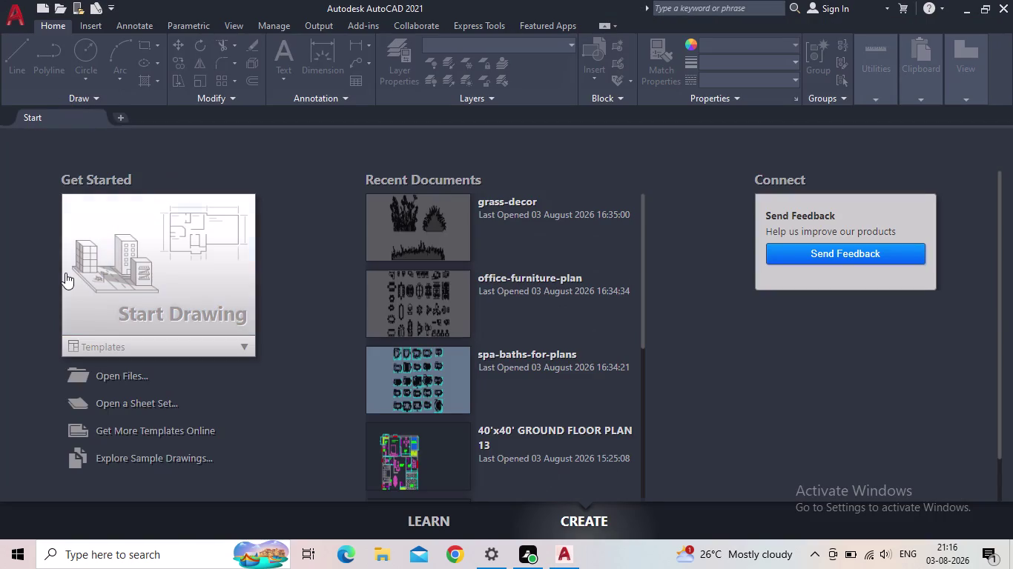
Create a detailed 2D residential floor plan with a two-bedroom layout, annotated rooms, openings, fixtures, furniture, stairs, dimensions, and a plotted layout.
Create a new blank drawing from the Start tab and bring up the layer manager.
click(89, 276)
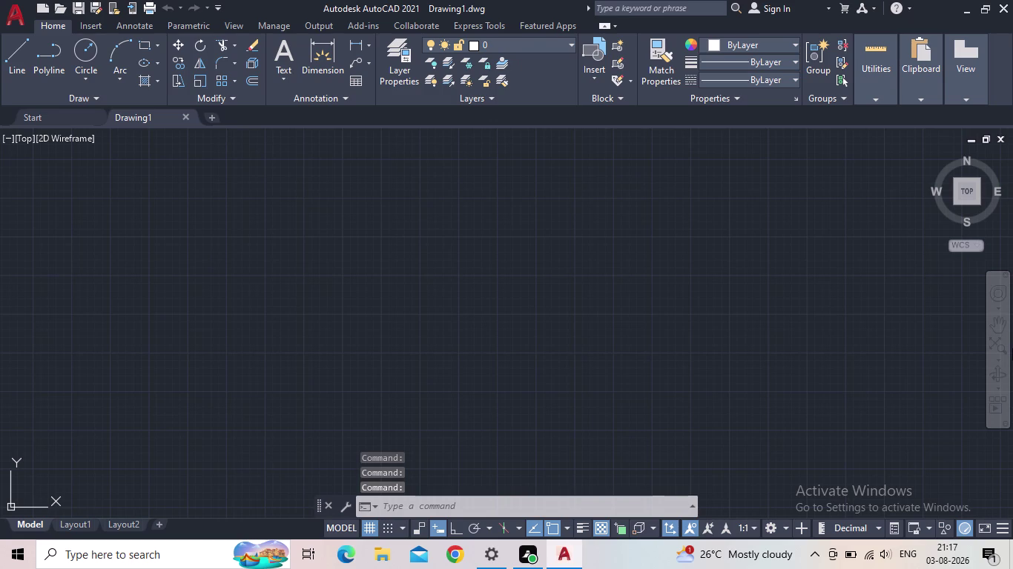
double_click(389, 64)
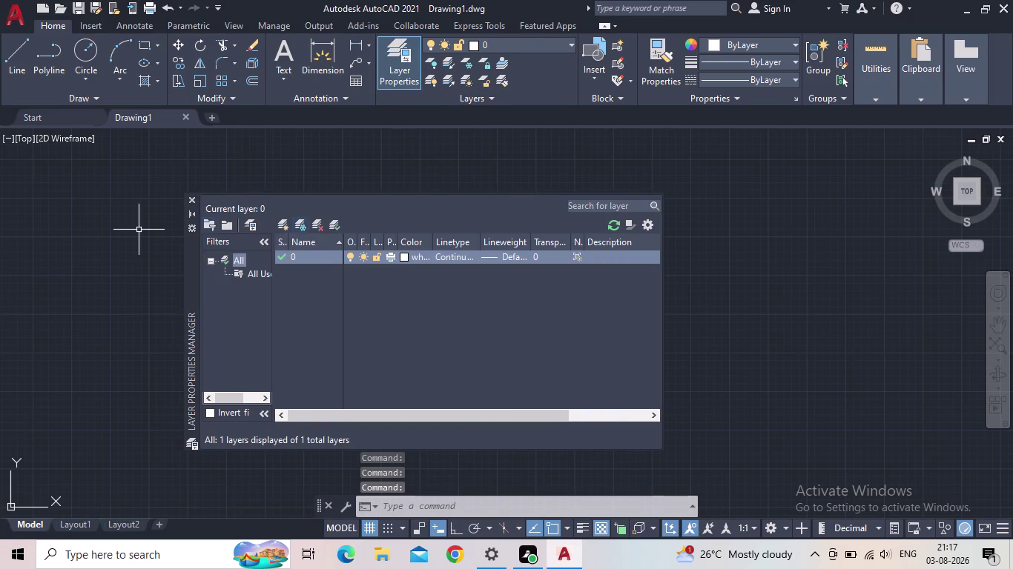
Set drawing units to Engineering, 0'-0.00" precision, with Inches insertion scale.
click(190, 198)
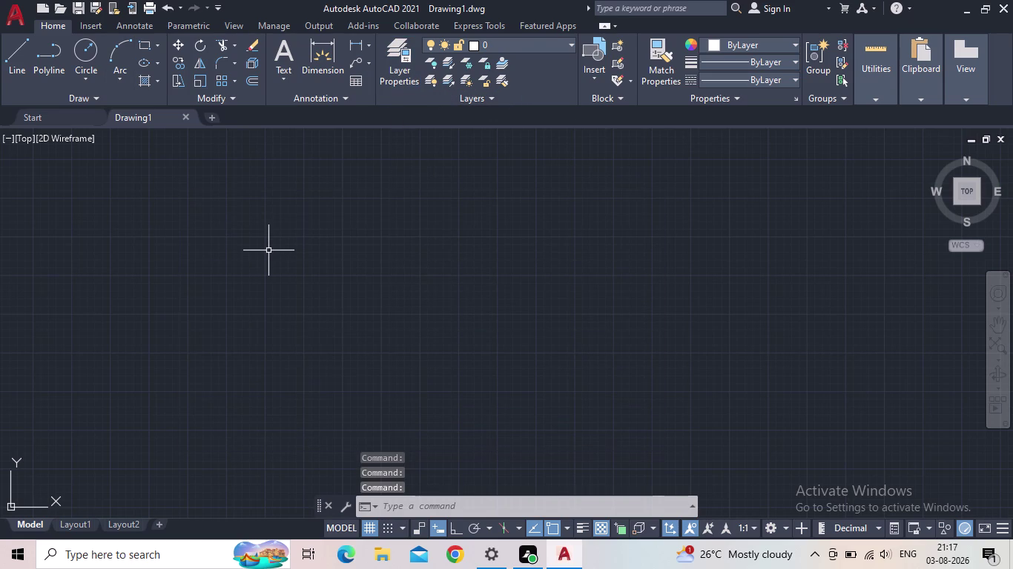
text(UN)
key(Return)
click(449, 178)
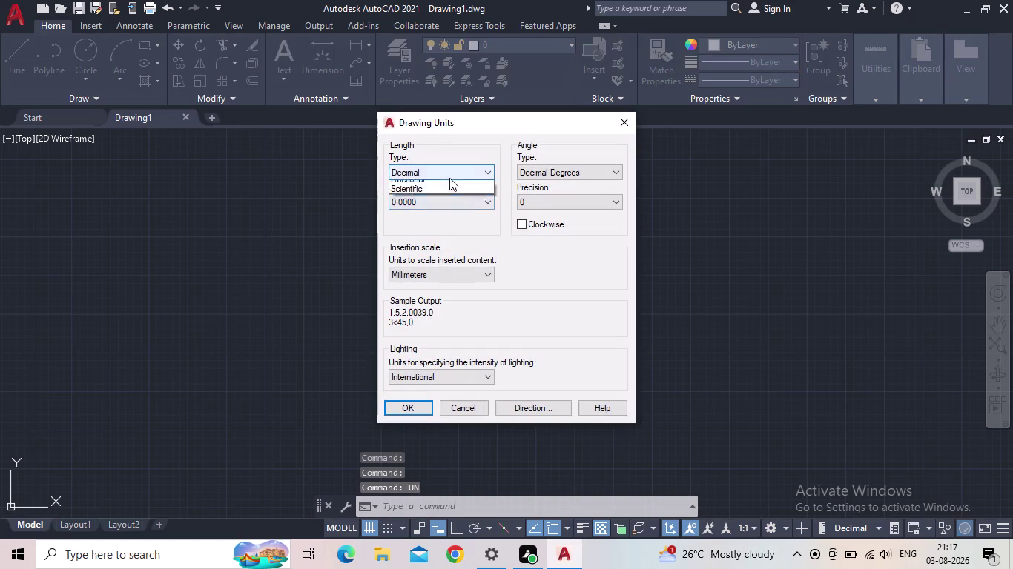
click(445, 206)
click(439, 205)
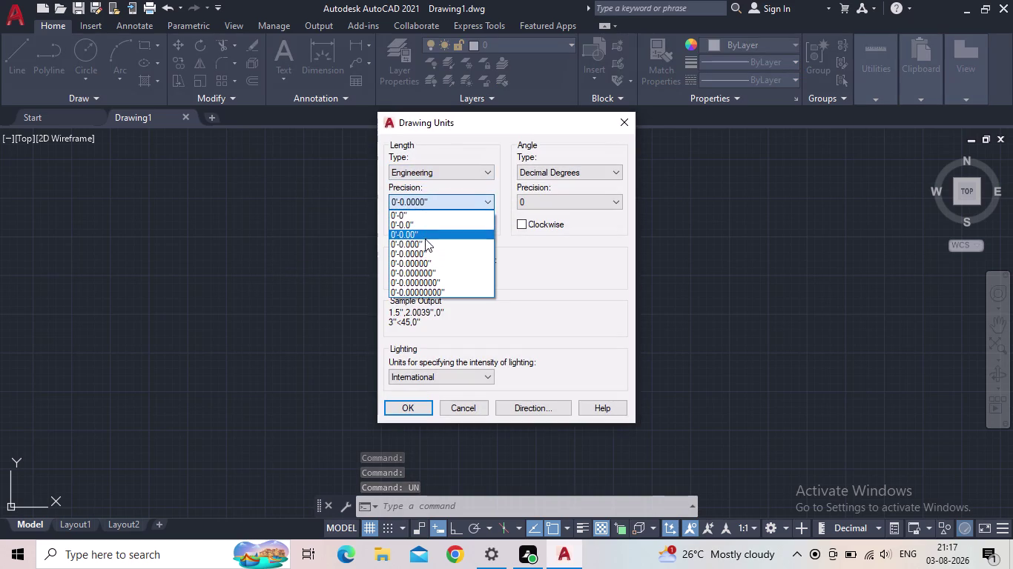
click(424, 236)
click(434, 277)
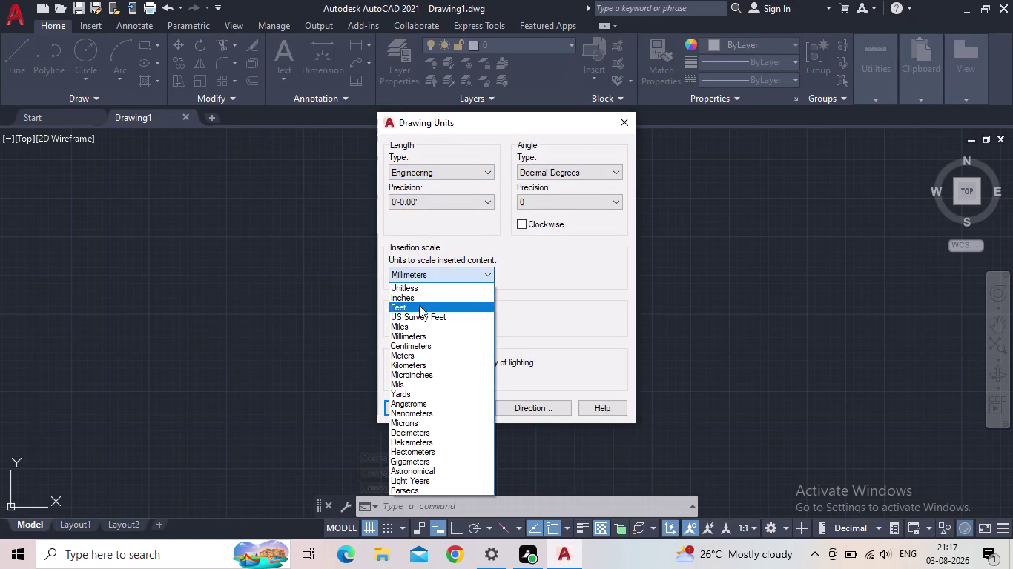
click(417, 298)
click(406, 405)
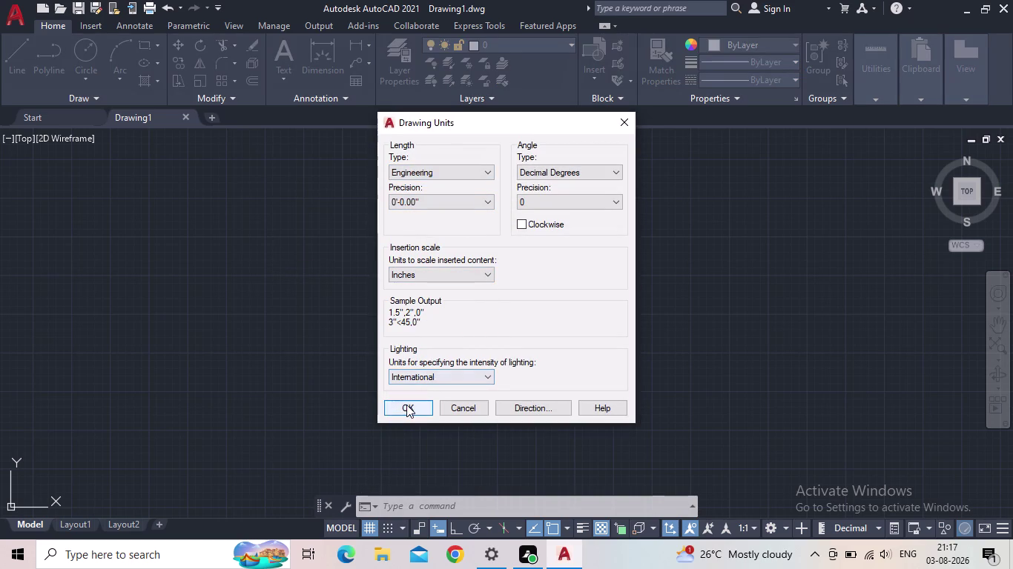
key(d)
key(space)
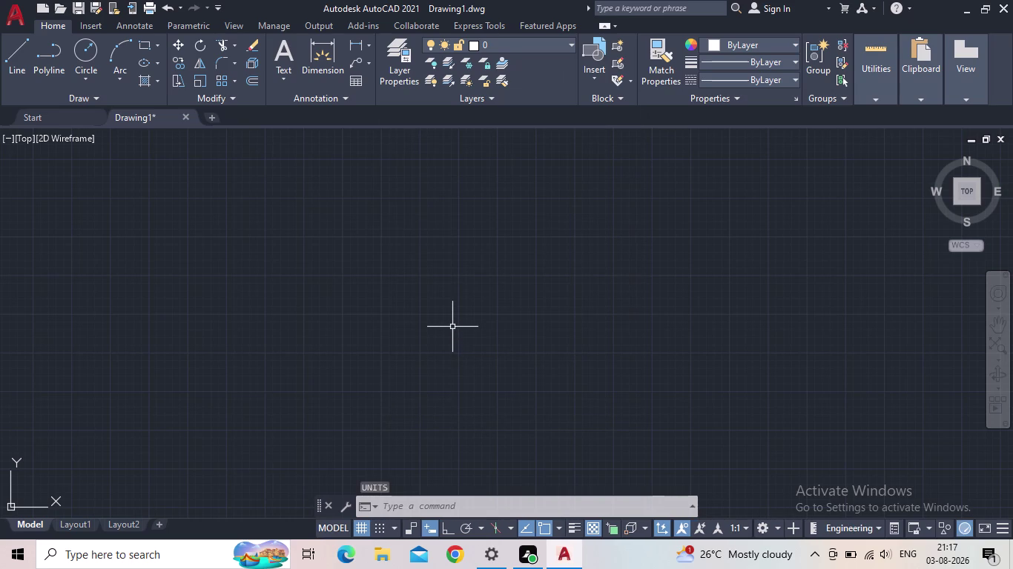
click(664, 244)
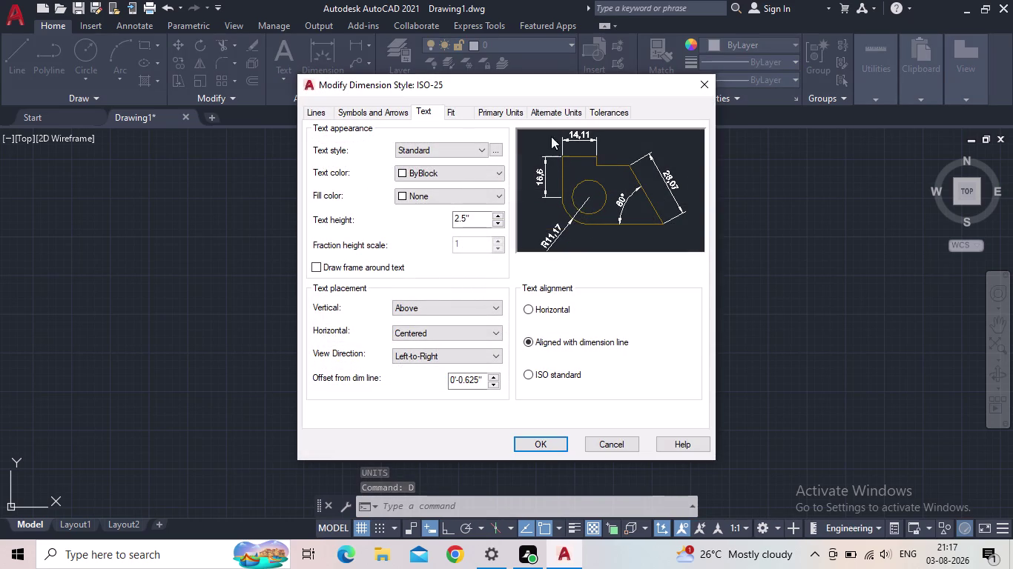
Give ISO-25 Engineering primary units at 0'-0.00" precision and make it current.
click(511, 114)
click(468, 147)
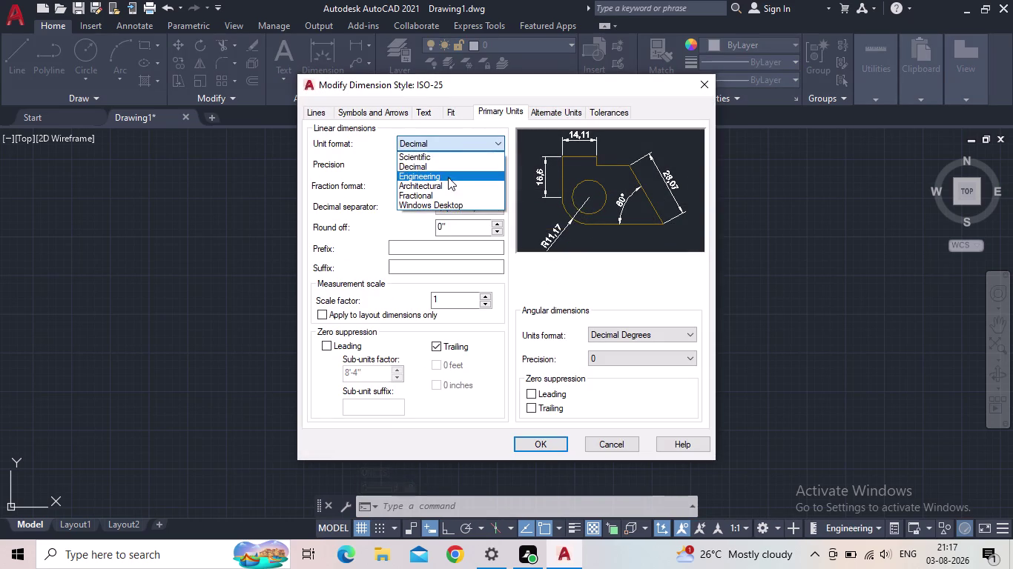
click(447, 179)
click(449, 163)
click(433, 195)
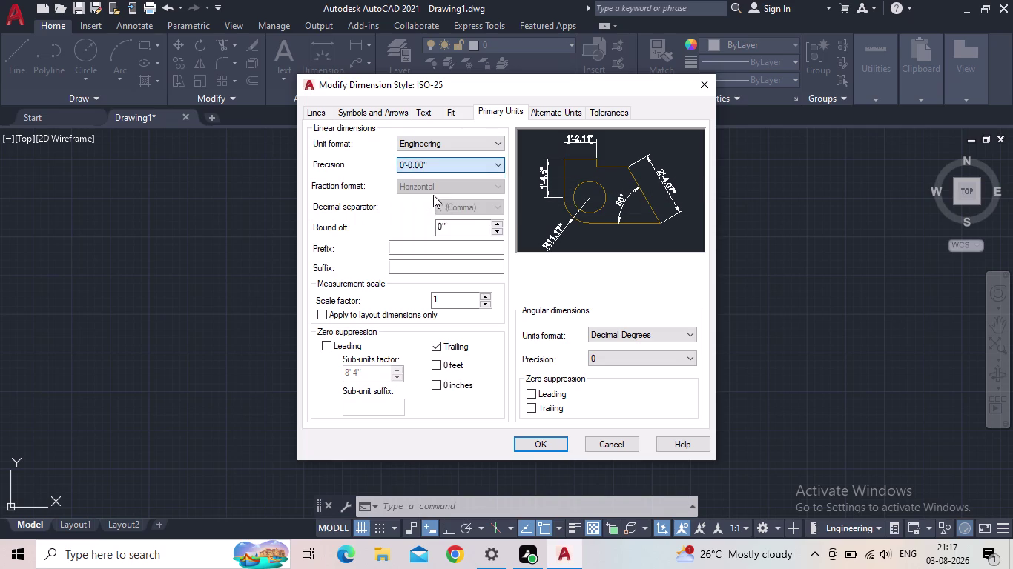
click(557, 447)
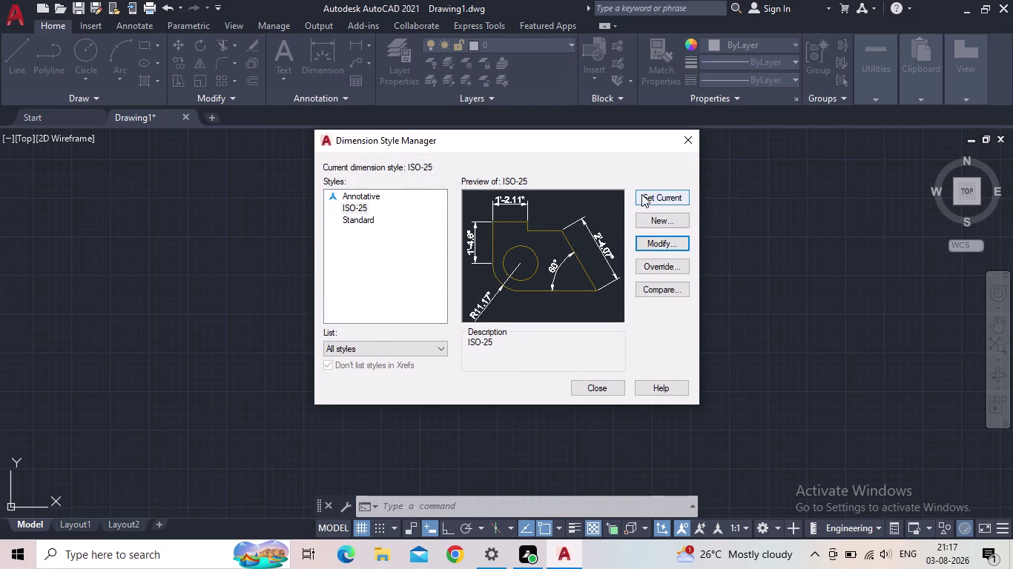
click(642, 194)
click(596, 395)
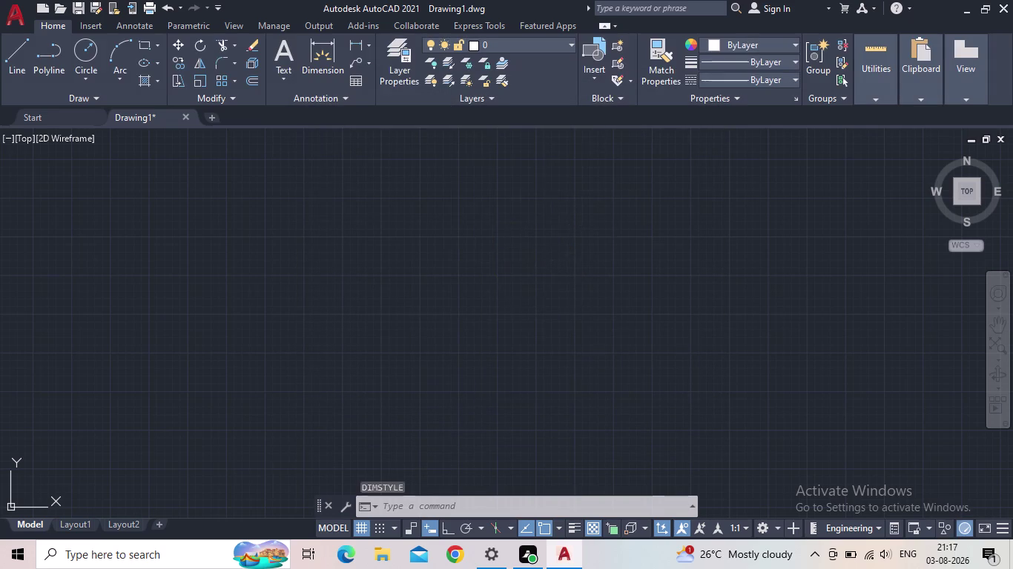
double_click(404, 54)
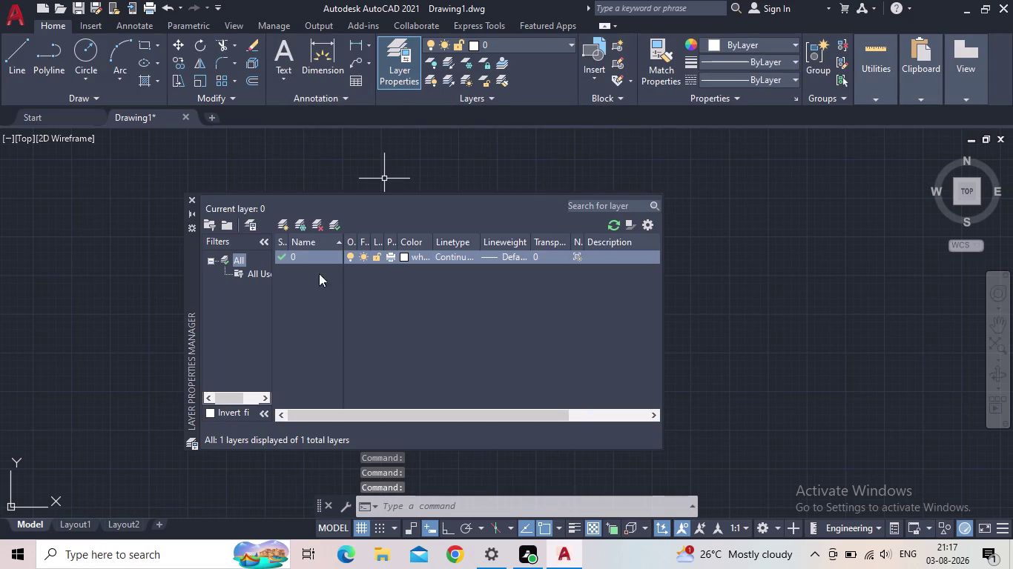
Create the FLOOR, WIN and DOOR layers.
click(287, 228)
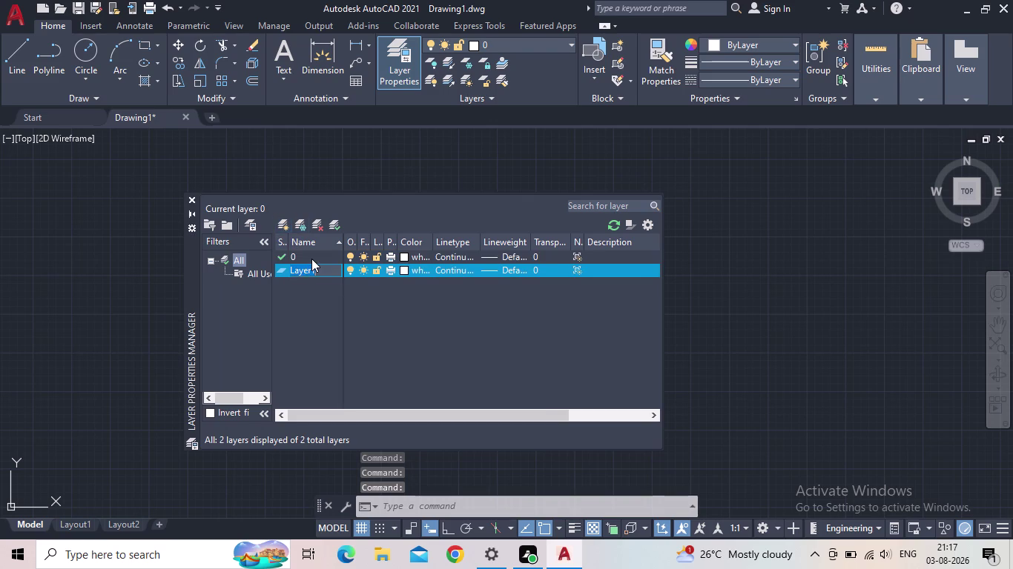
text(FLOO)
key(r)
key(Return)
click(279, 221)
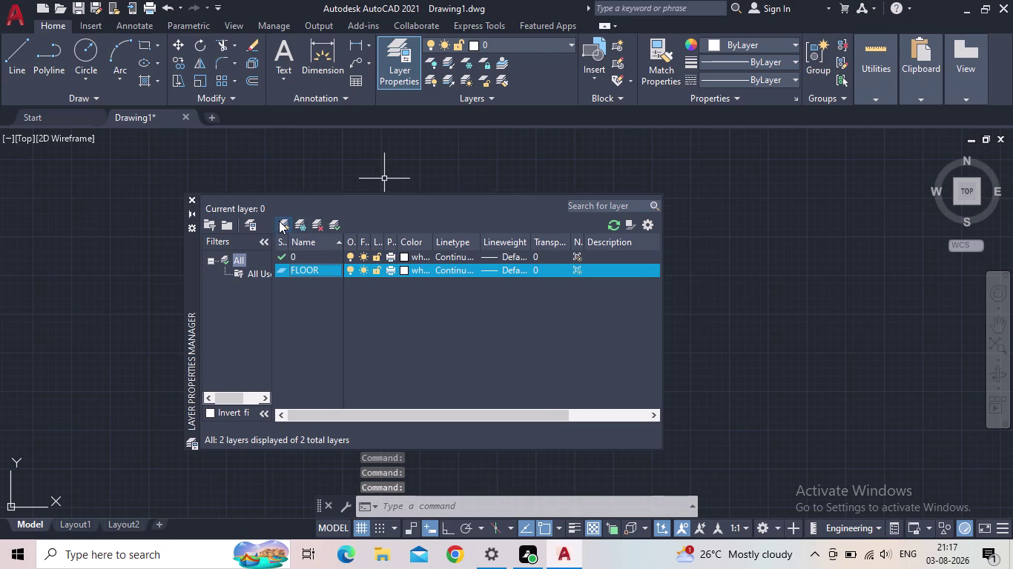
text(WI)
key(n)
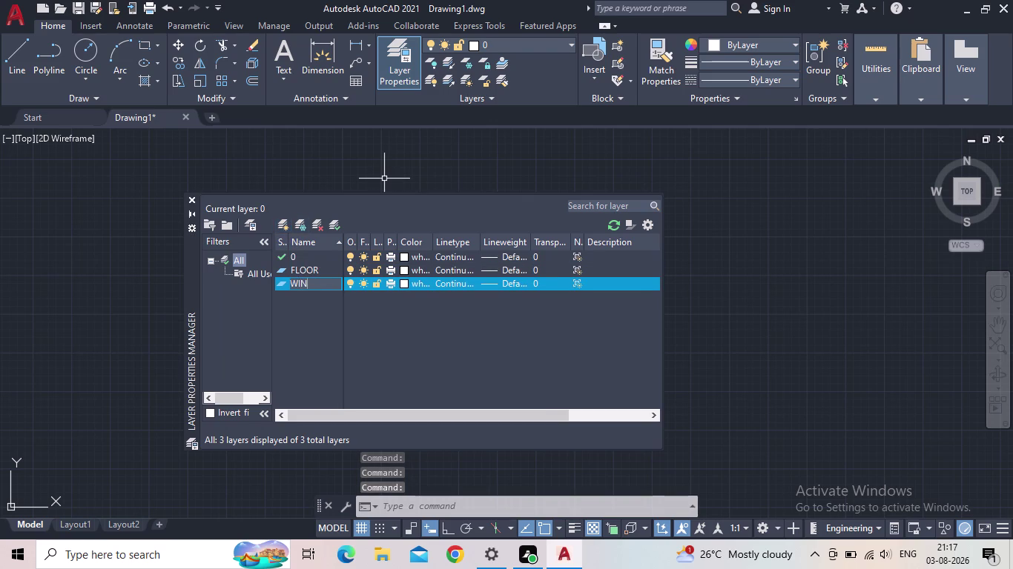
key(Return)
click(279, 229)
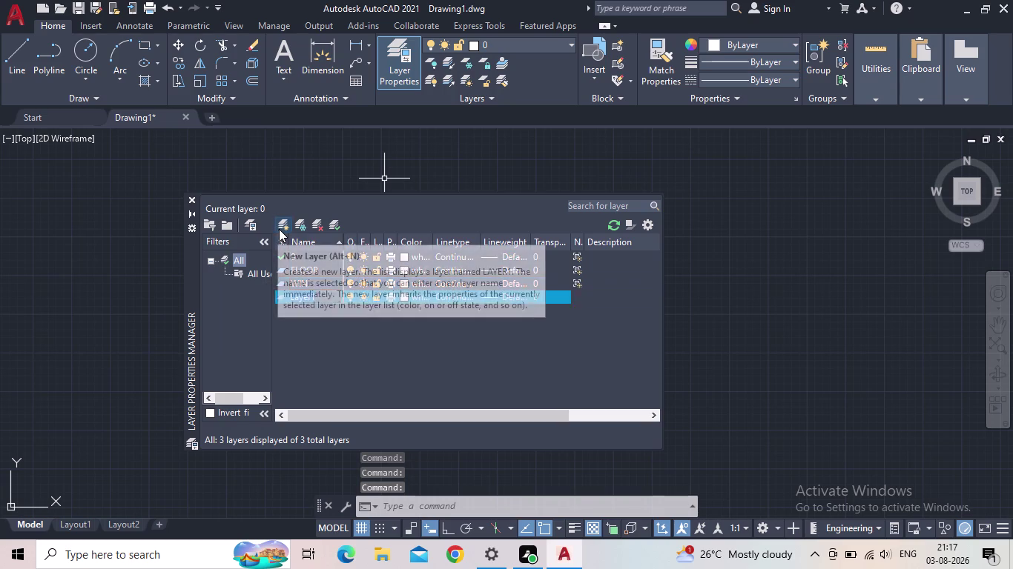
key(d)
text(OO)
key(r)
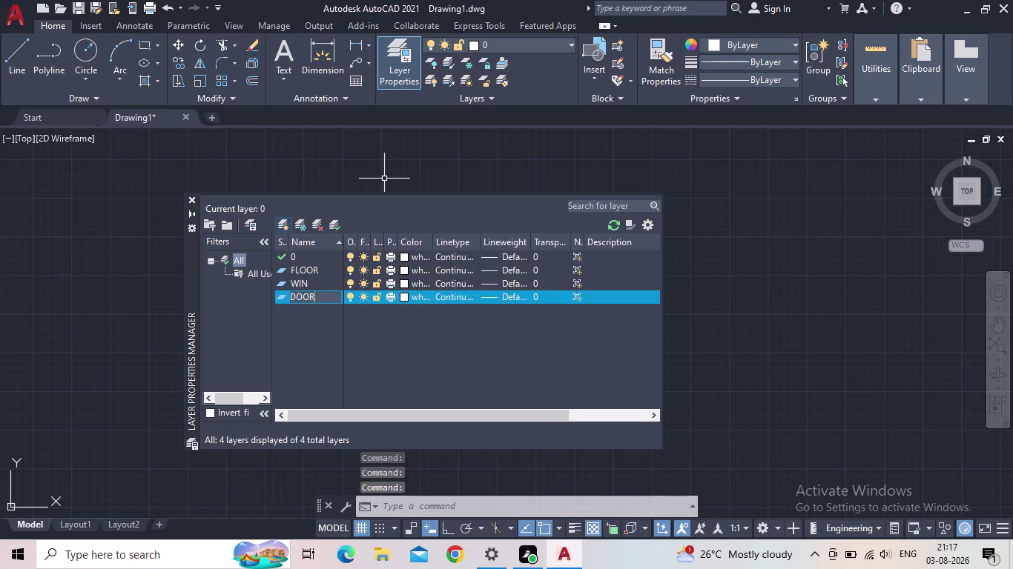
key(Return)
Add the TEXT and DIM layers.
click(281, 222)
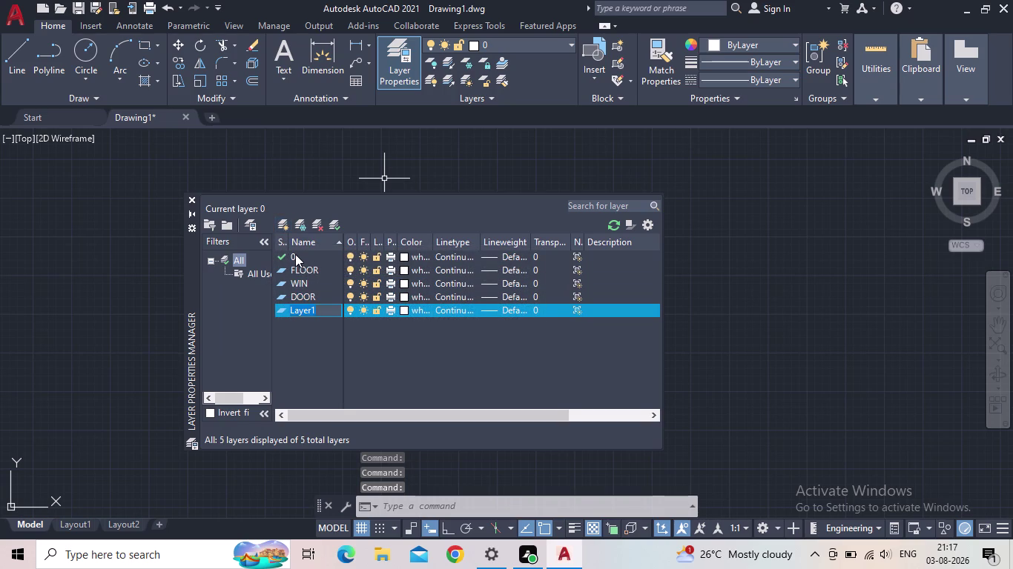
key(t)
key(e)
key(x)
key(t)
key(Return)
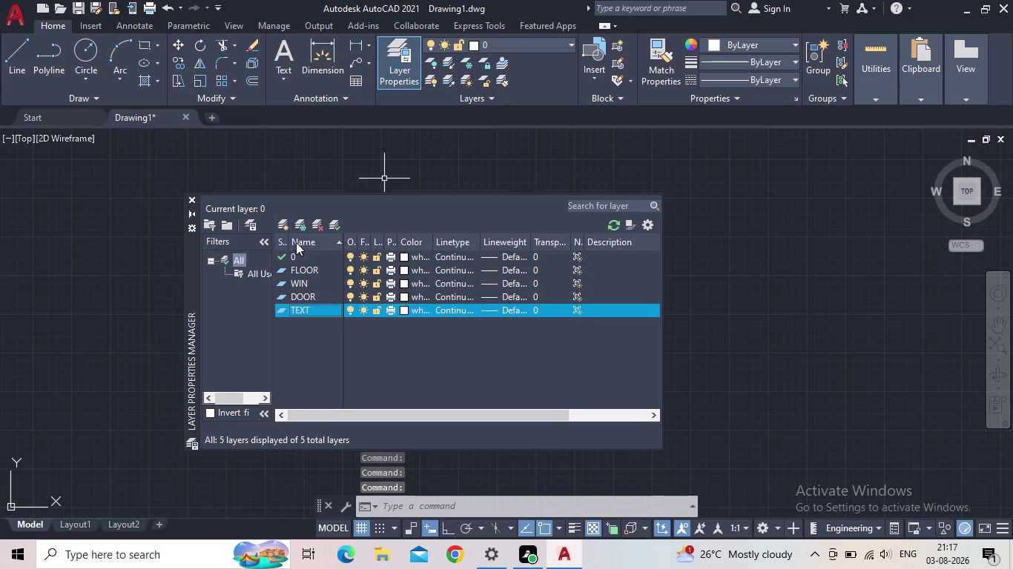
click(286, 228)
key(d)
key(i)
key(m)
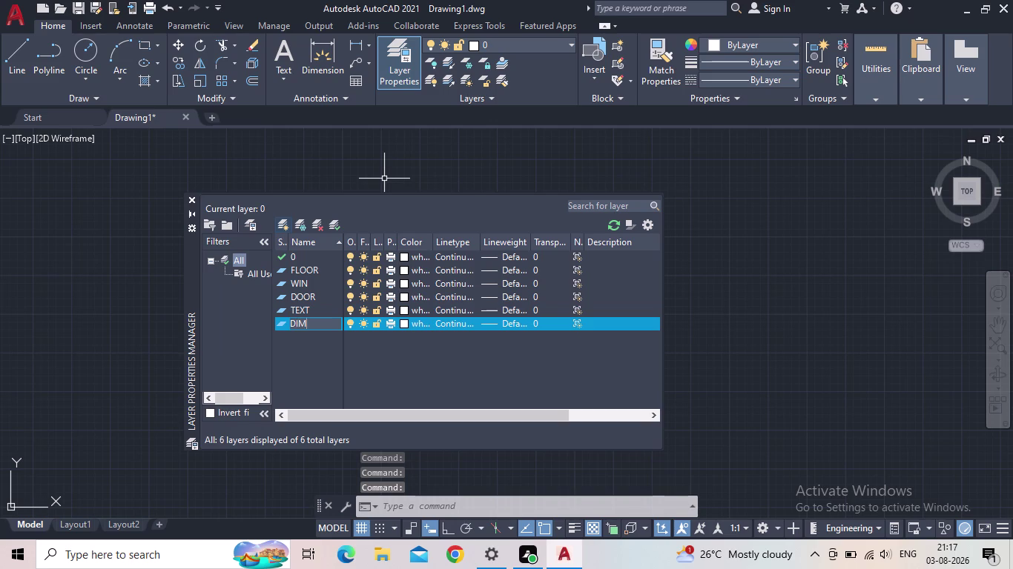
key(Return)
Add the FURNITURE layer and delete the extra unnamed layer.
click(277, 224)
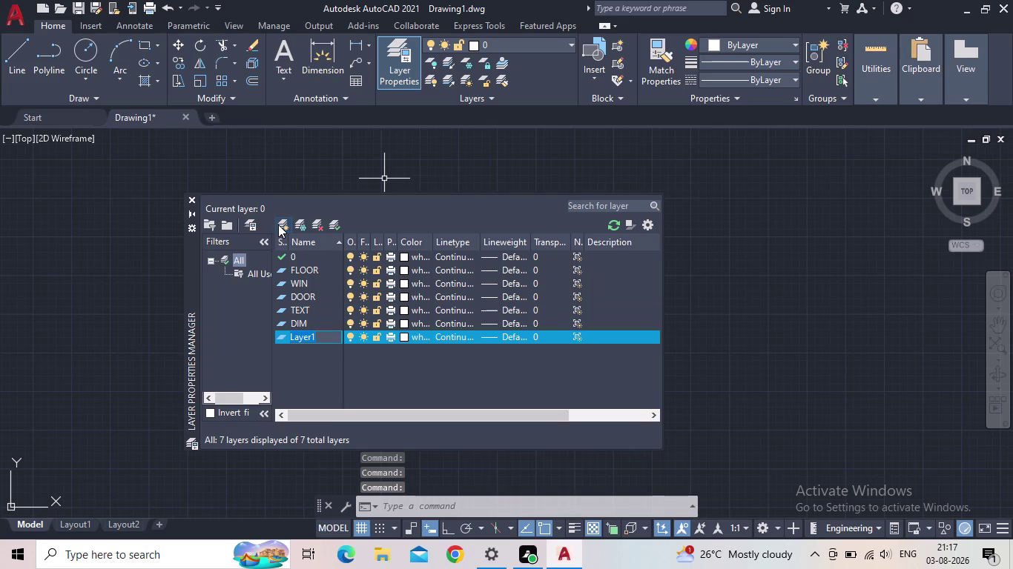
text(FU)
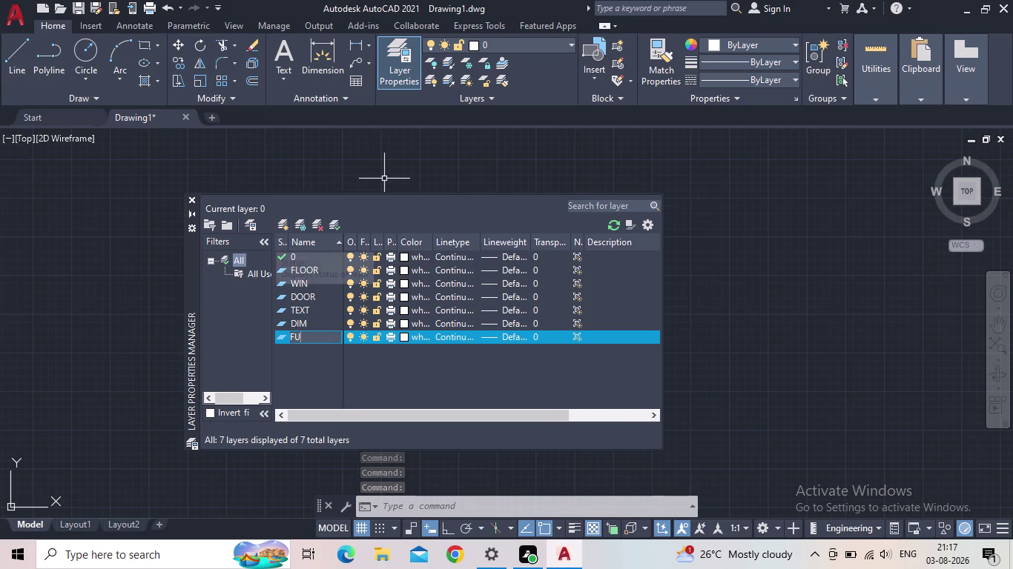
text(RNITU)
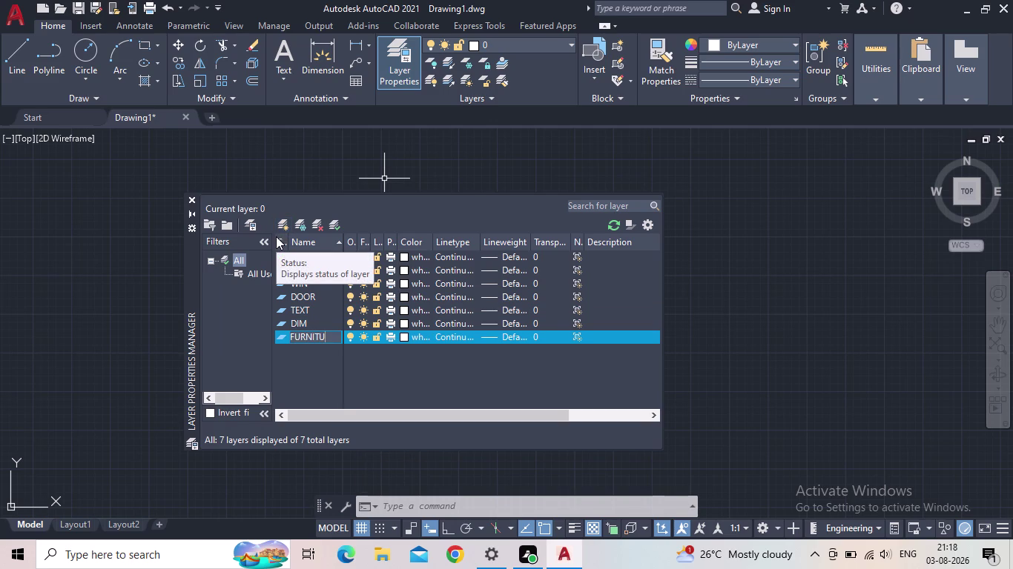
text(RE)
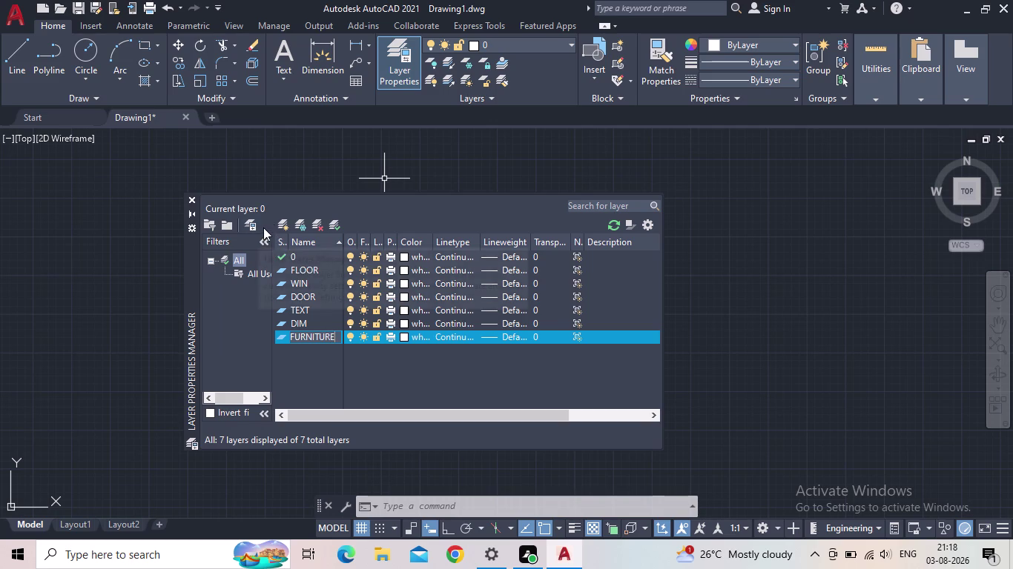
key(Return)
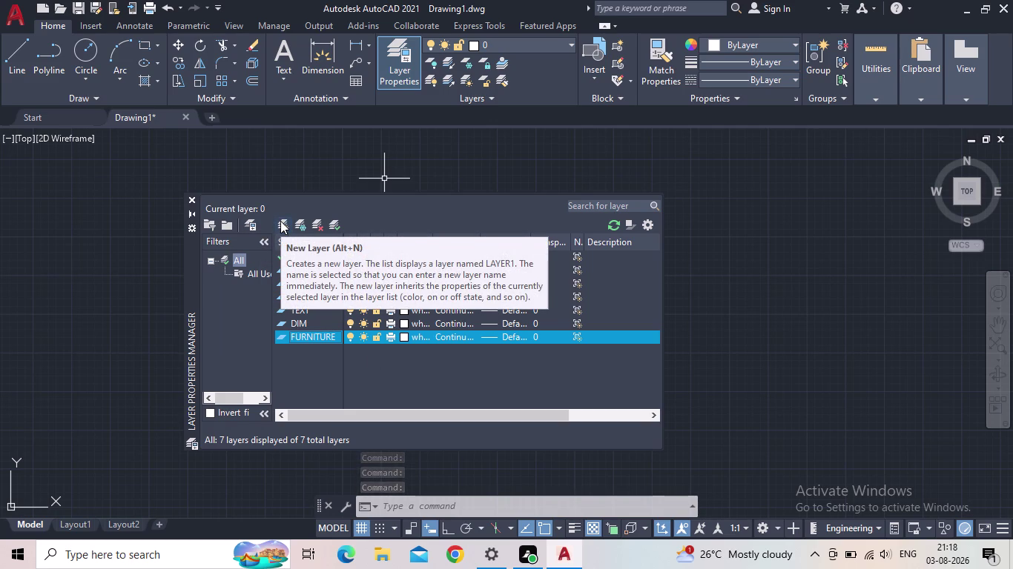
click(280, 221)
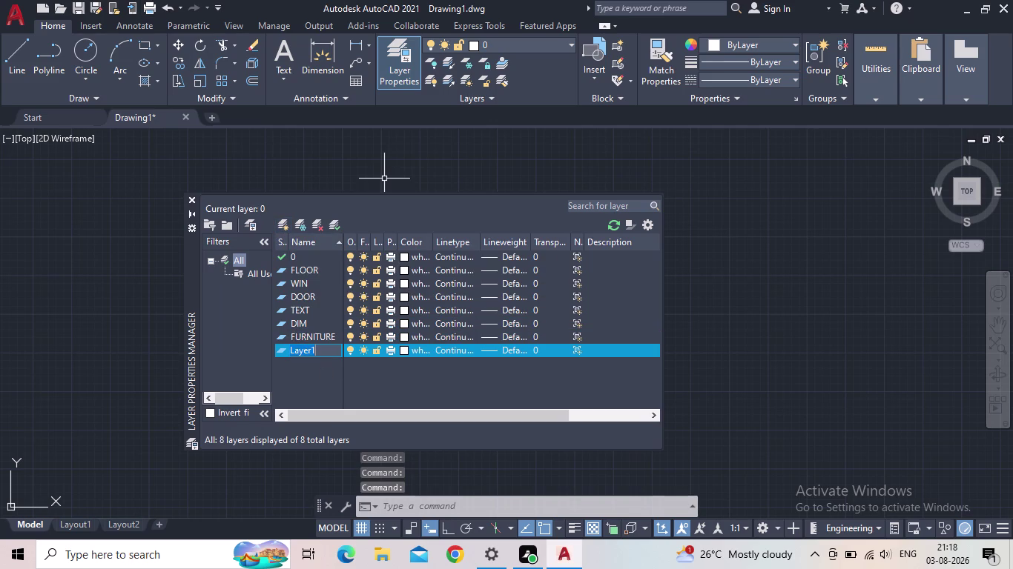
click(314, 227)
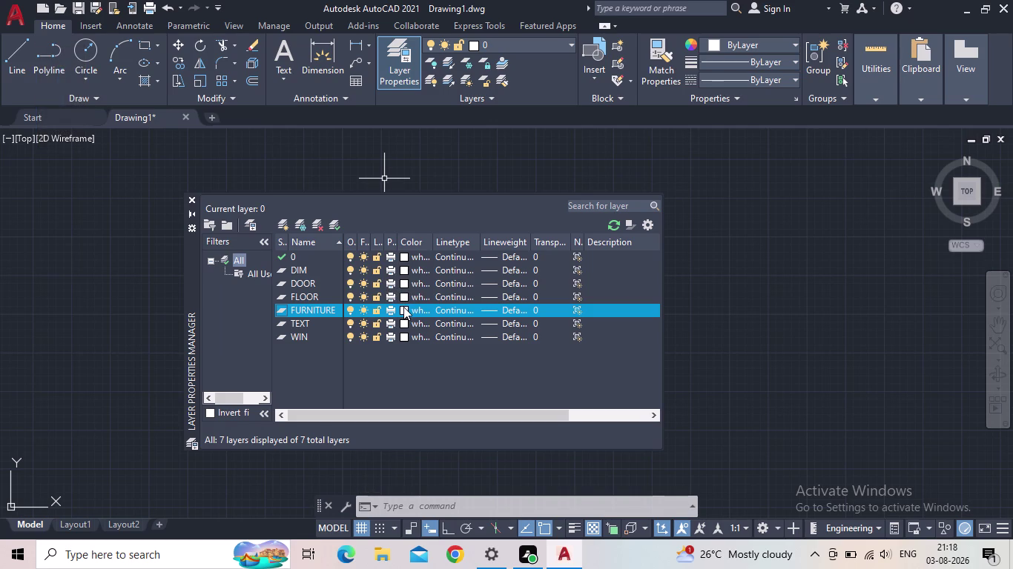
Colour the FURNITURE layer magenta and the TEXT layer green.
click(404, 307)
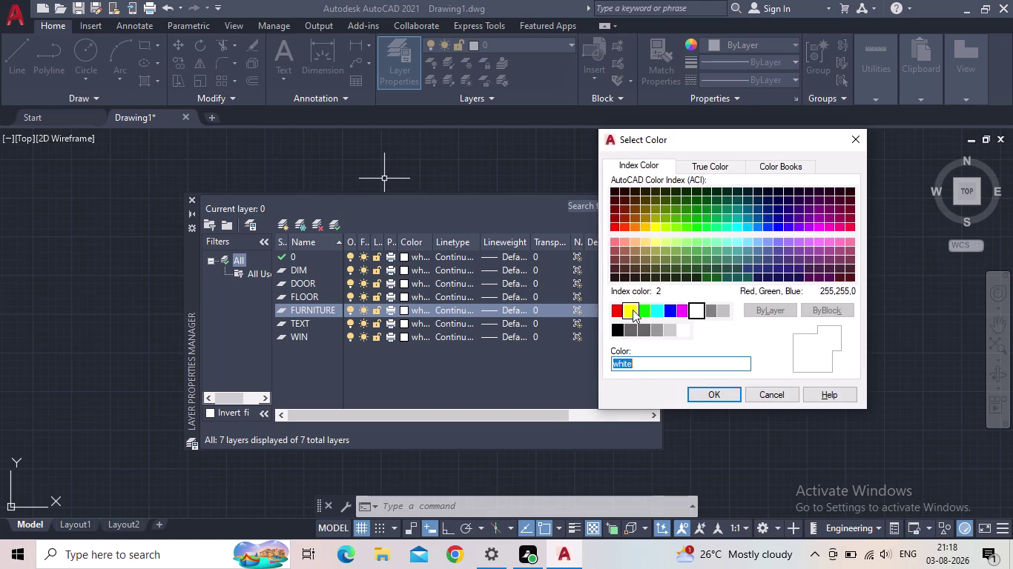
click(683, 312)
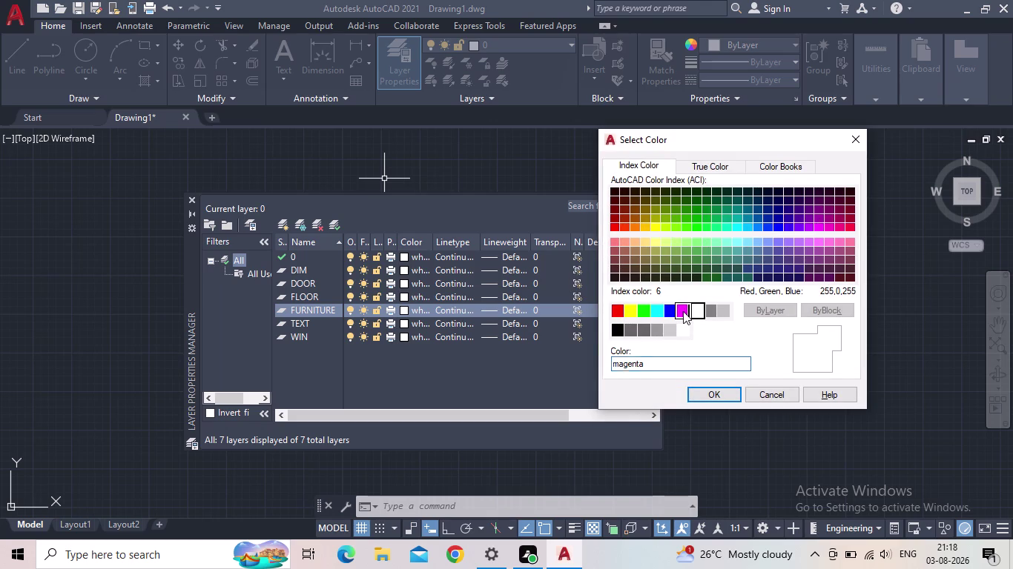
click(699, 392)
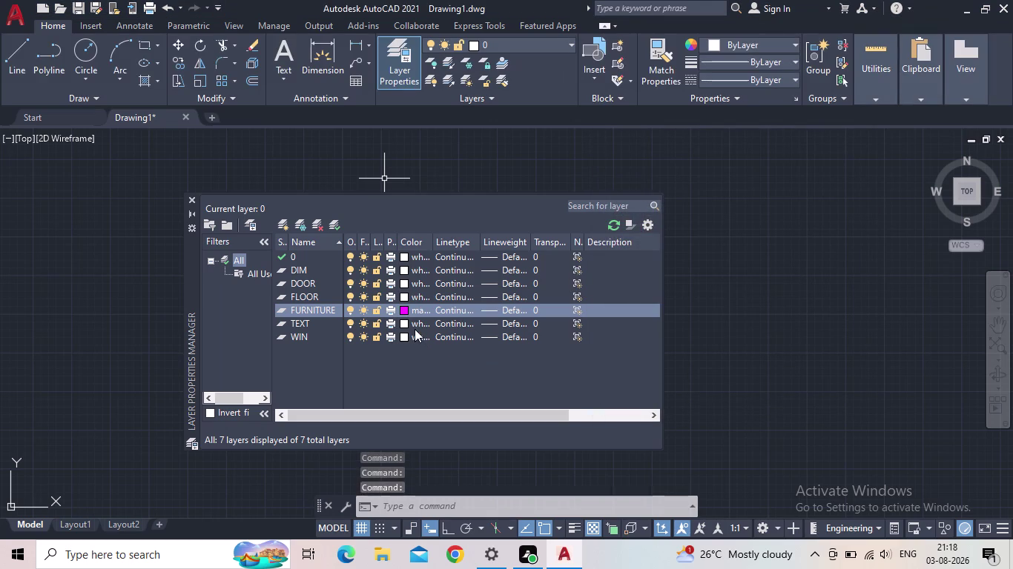
click(405, 325)
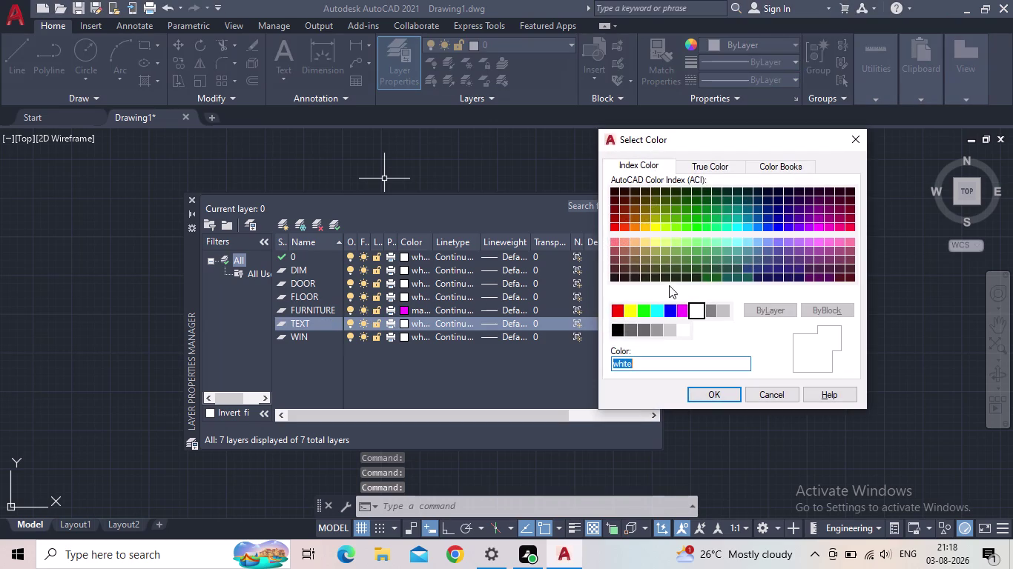
click(643, 312)
click(714, 394)
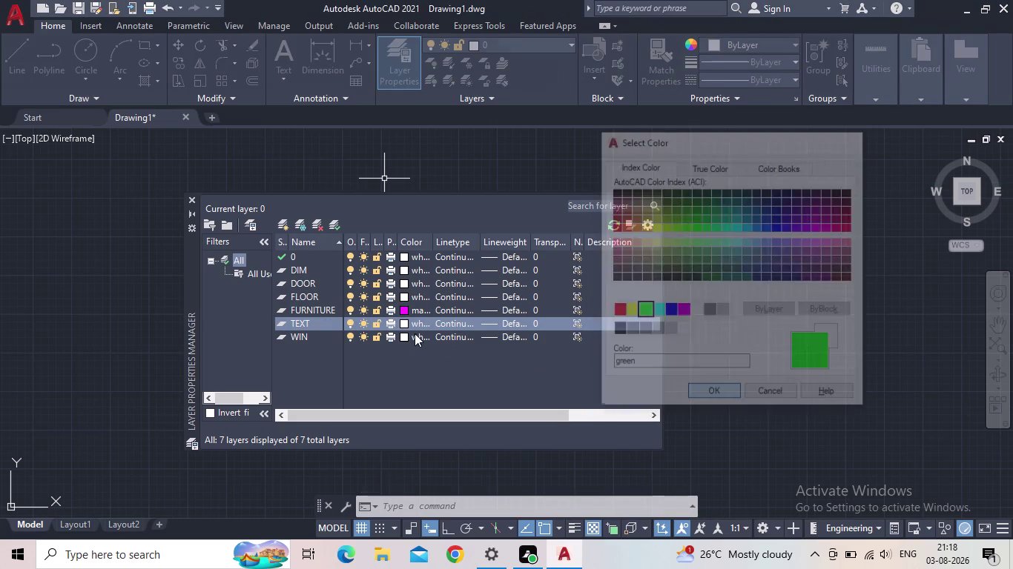
Colour WIN yellow and DOOR colour 20, then close the layer manager.
click(408, 336)
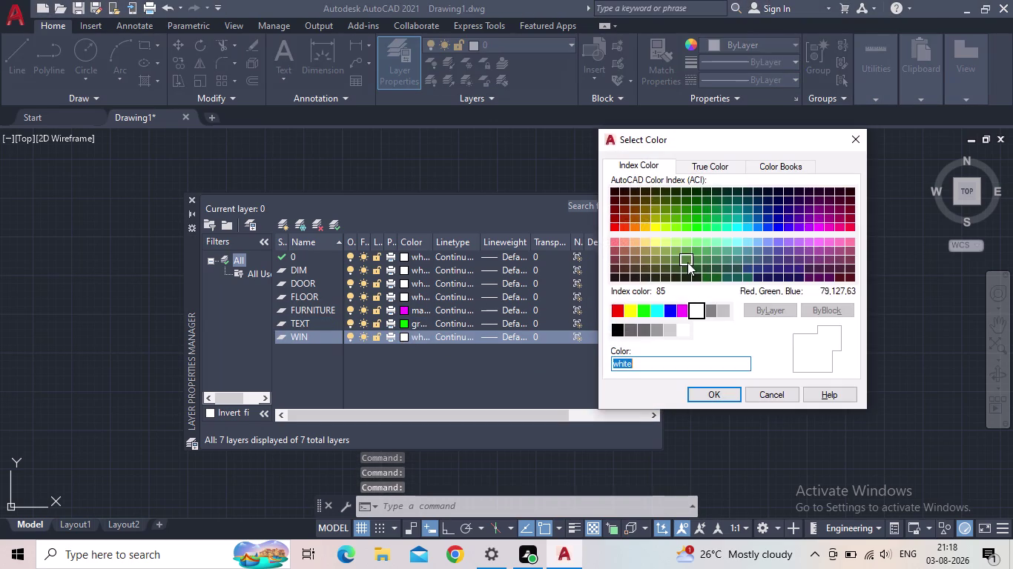
click(632, 313)
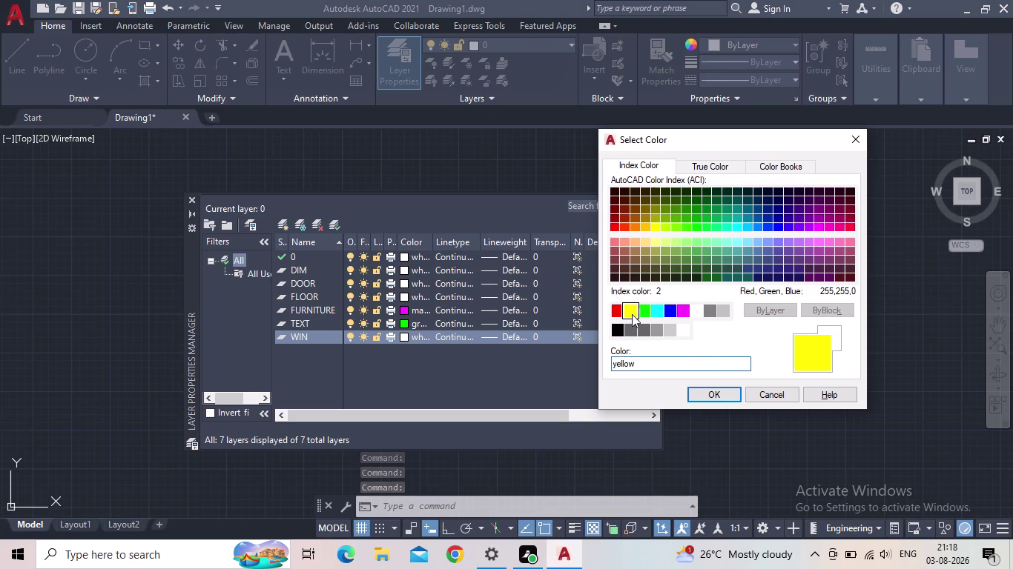
click(726, 389)
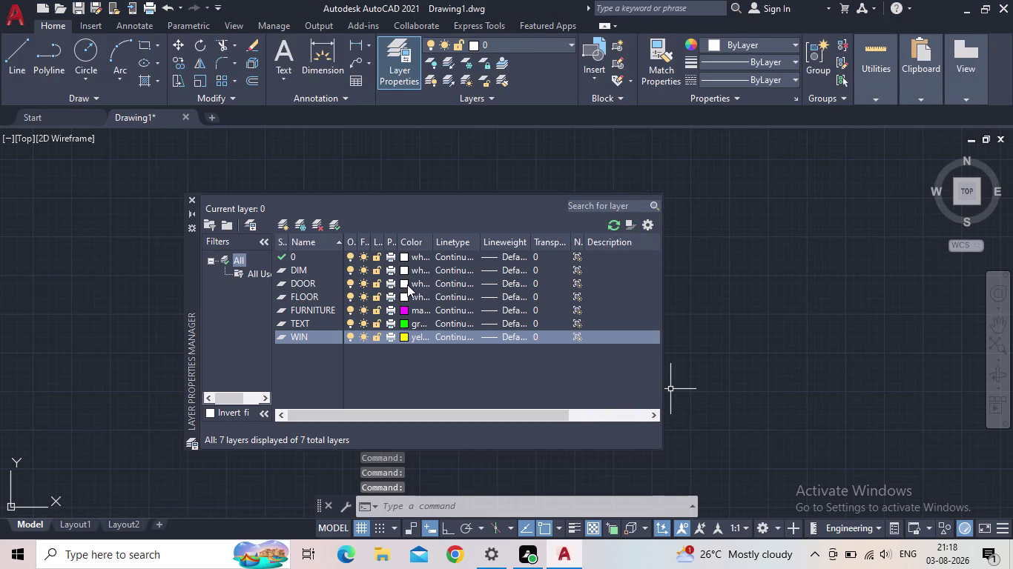
click(404, 285)
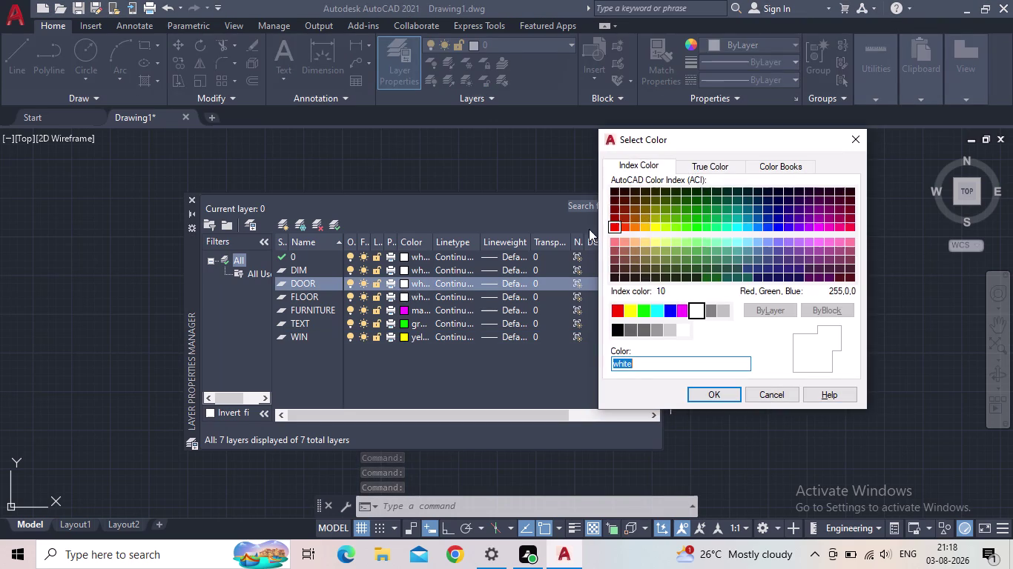
click(628, 227)
click(719, 391)
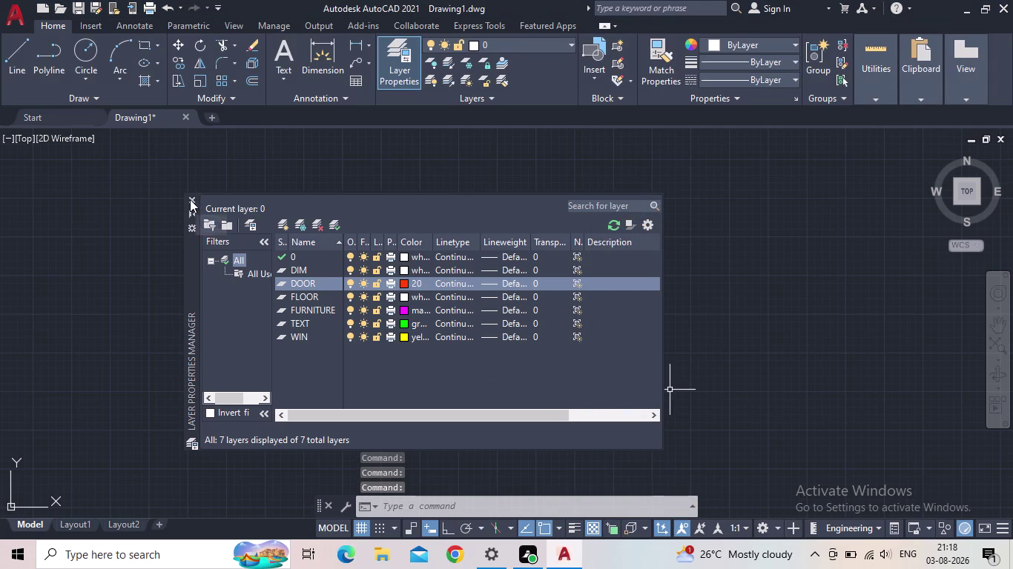
click(188, 199)
scroll(down, 3)
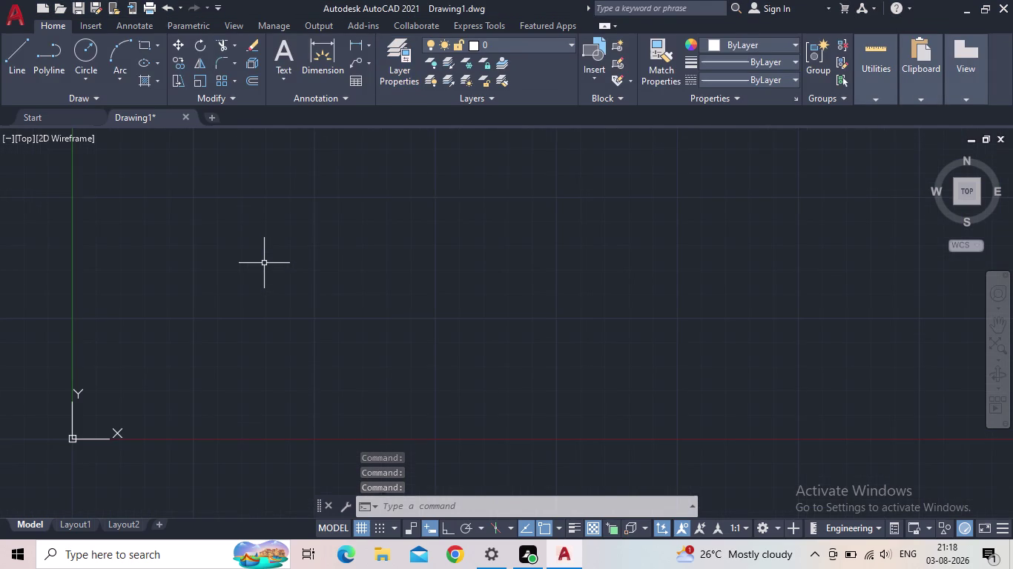
Run the XL construction line command with the Ver option.
text(XL)
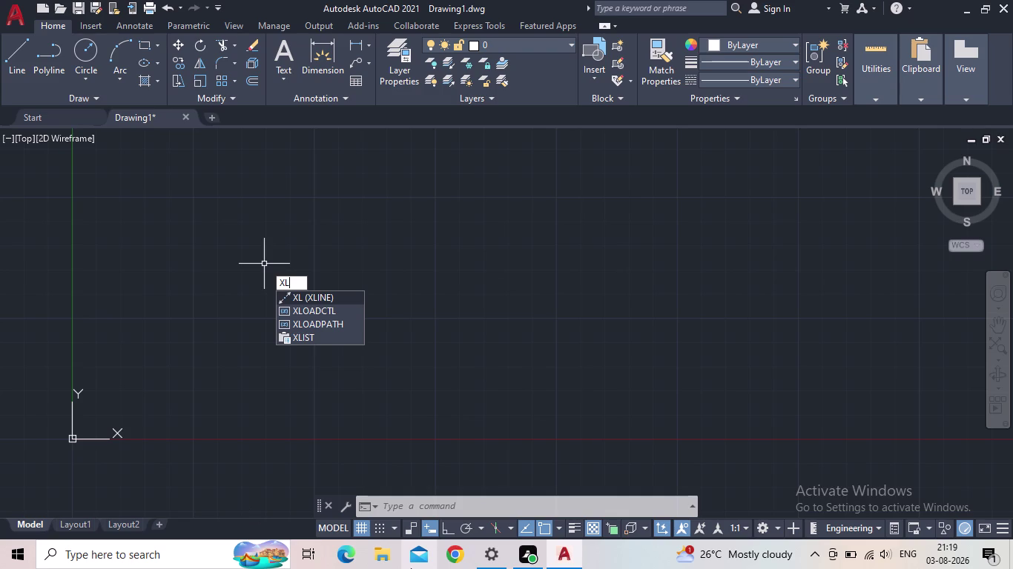
click(1012, 89)
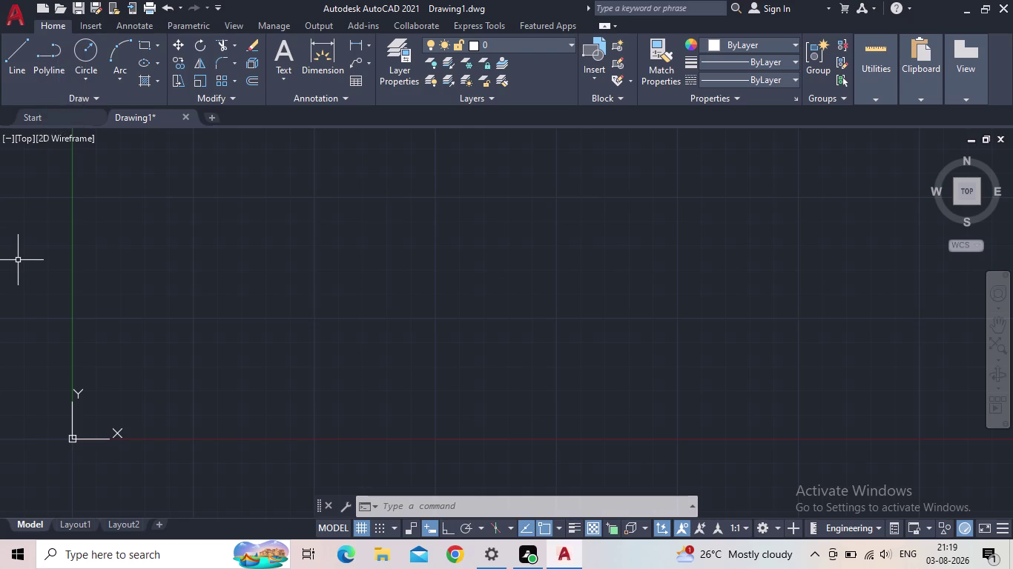
text(XL)
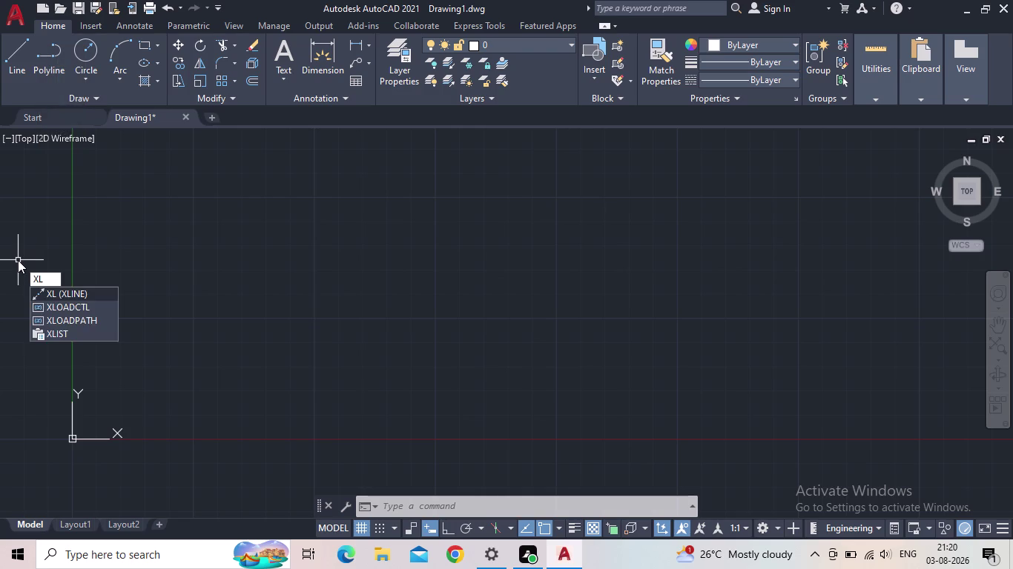
key(Return)
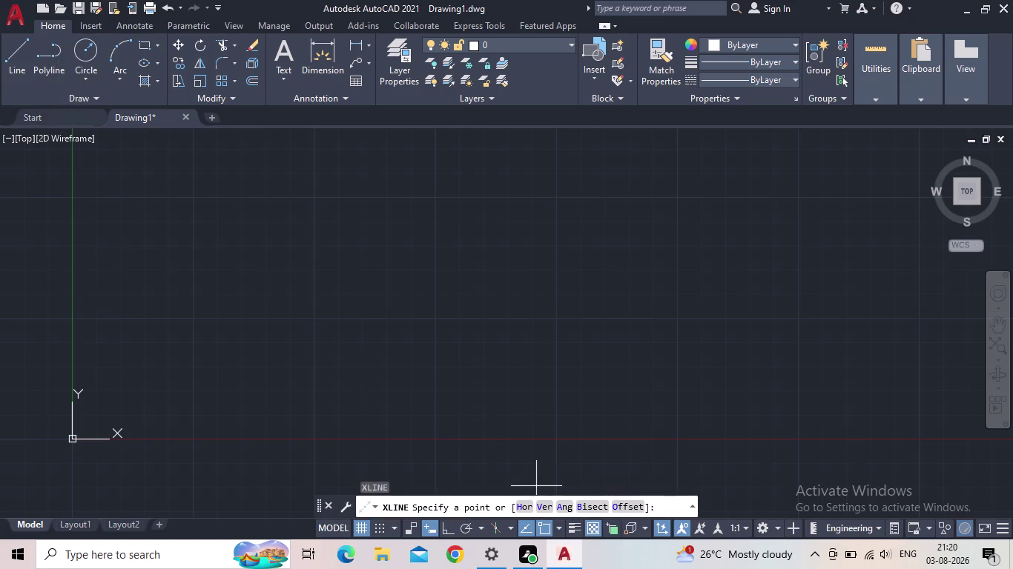
click(547, 506)
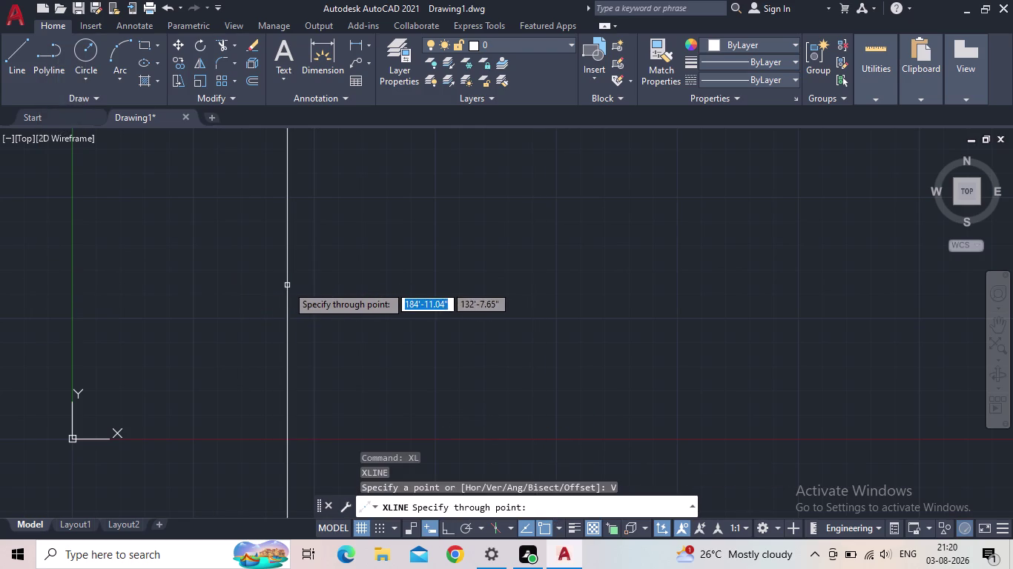
Place the vertical construction line and offset a copy 9" to its right.
click(313, 290)
key(Escape)
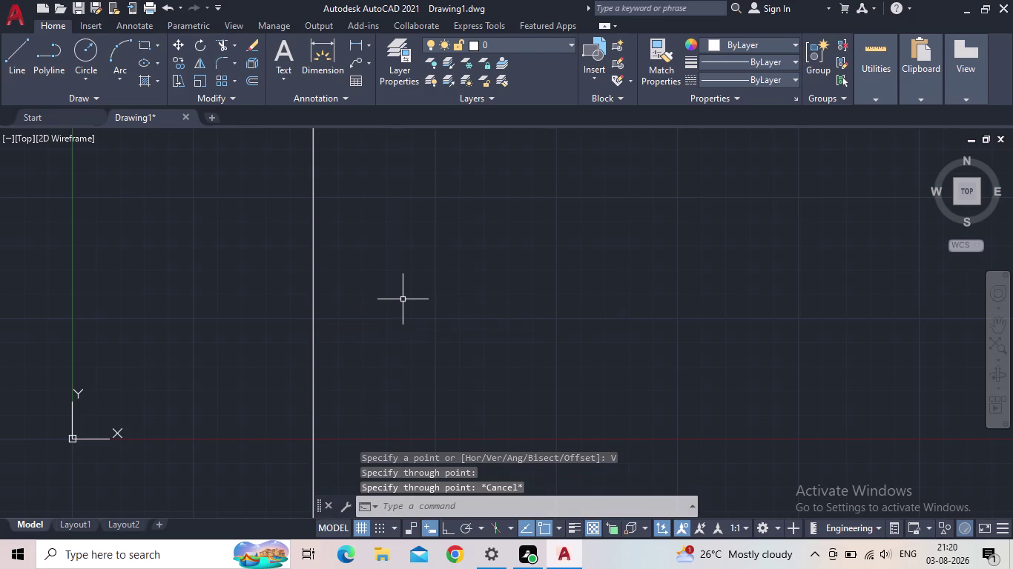
key(o)
key(Return)
key(9)
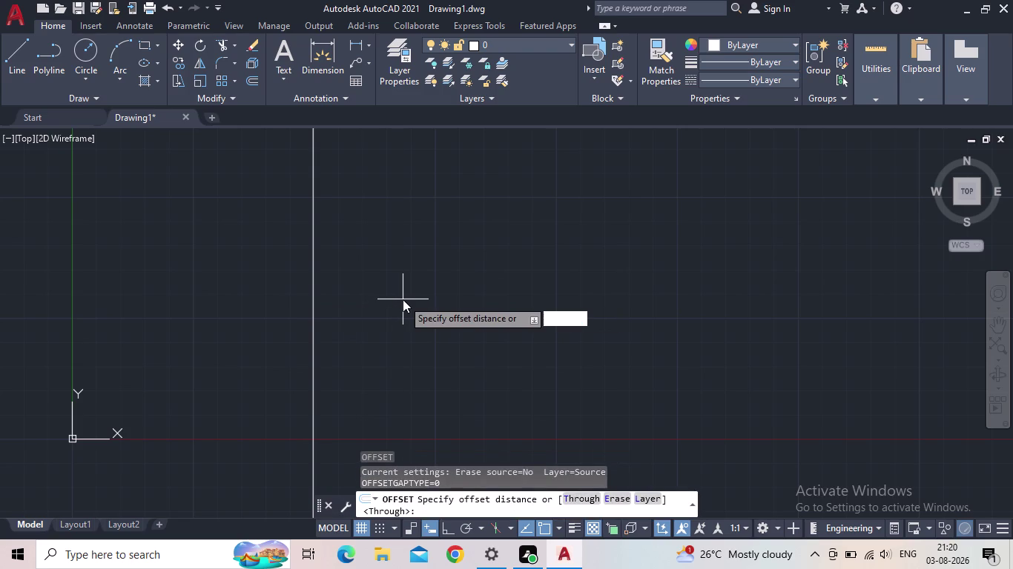
key(shift+quotedbl)
key(Return)
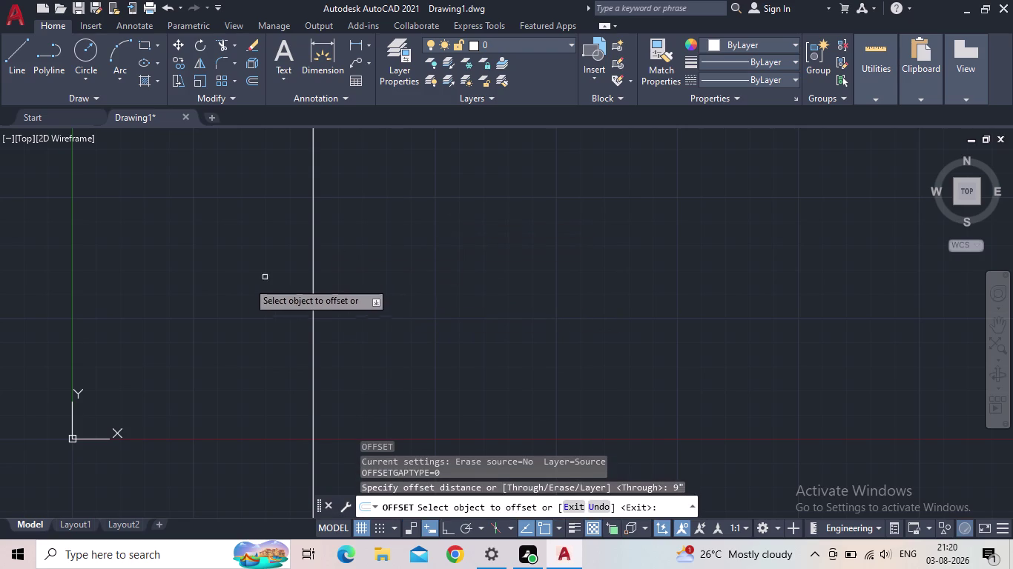
click(313, 277)
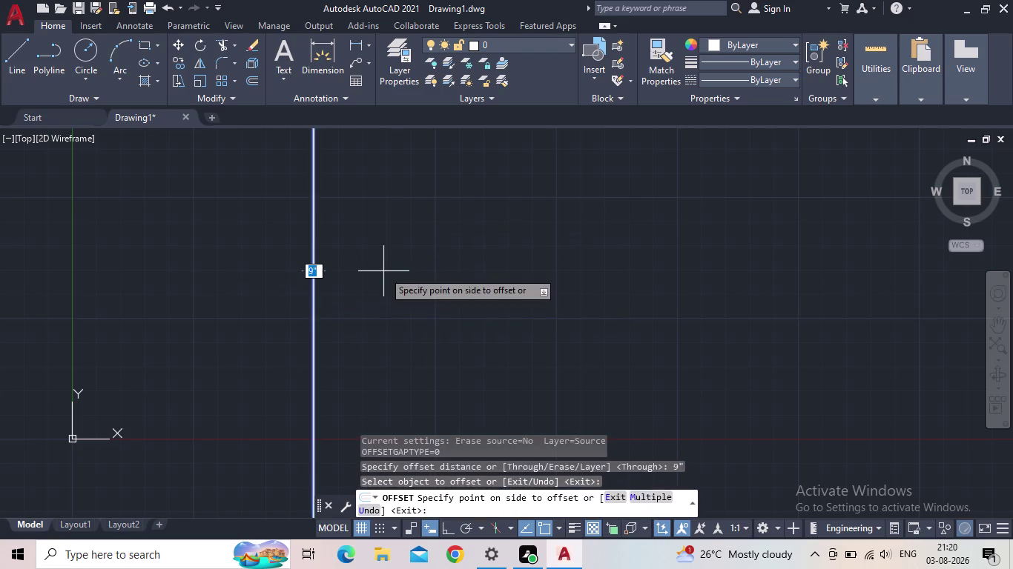
click(383, 271)
Recentre the view and abandon a mistyped xl entry.
scroll(up, 3)
scroll(up, 3)
middle_drag(419, 304, 309, 297)
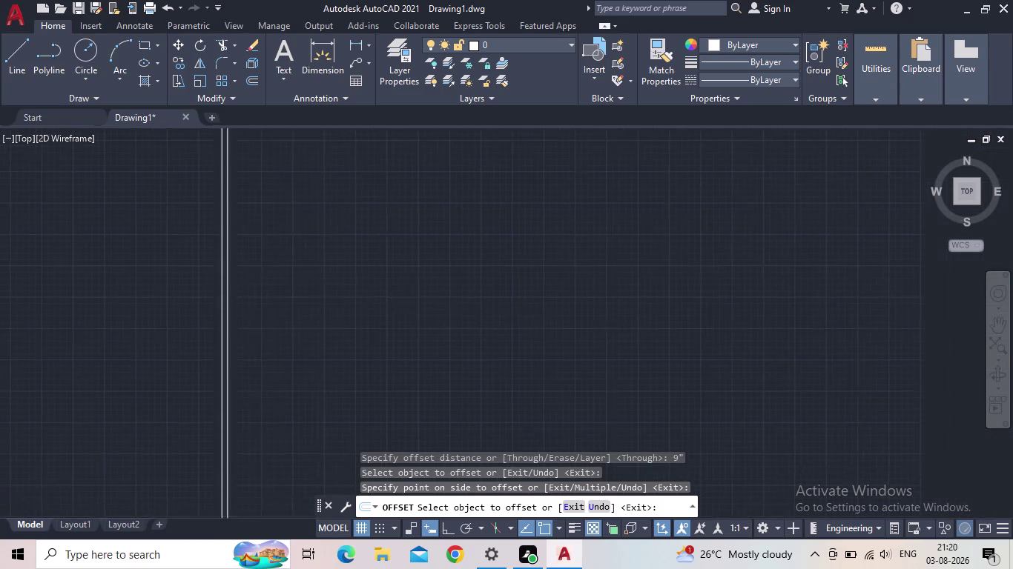
scroll(down, 3)
text(xl')
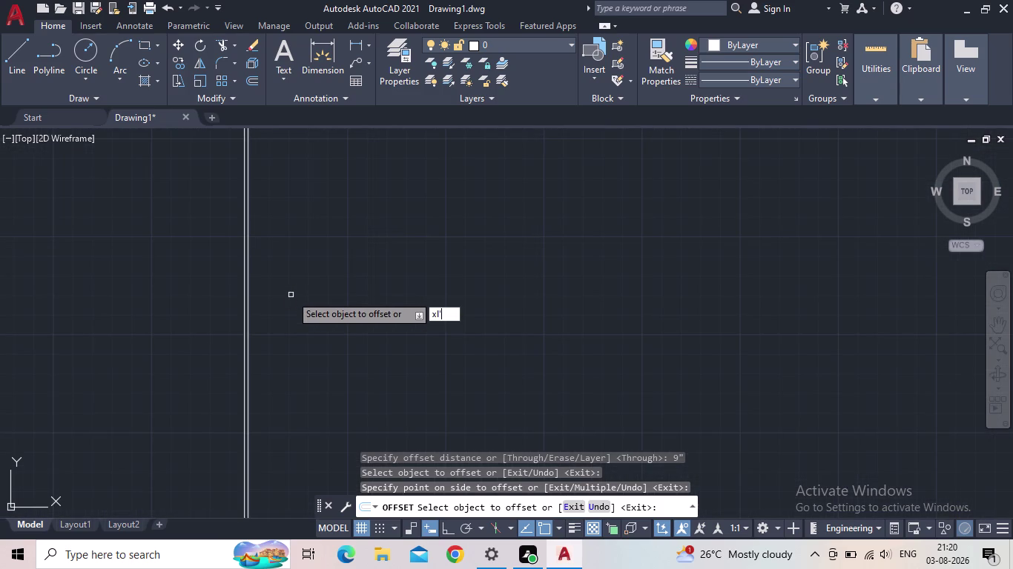
key(BackSpace)
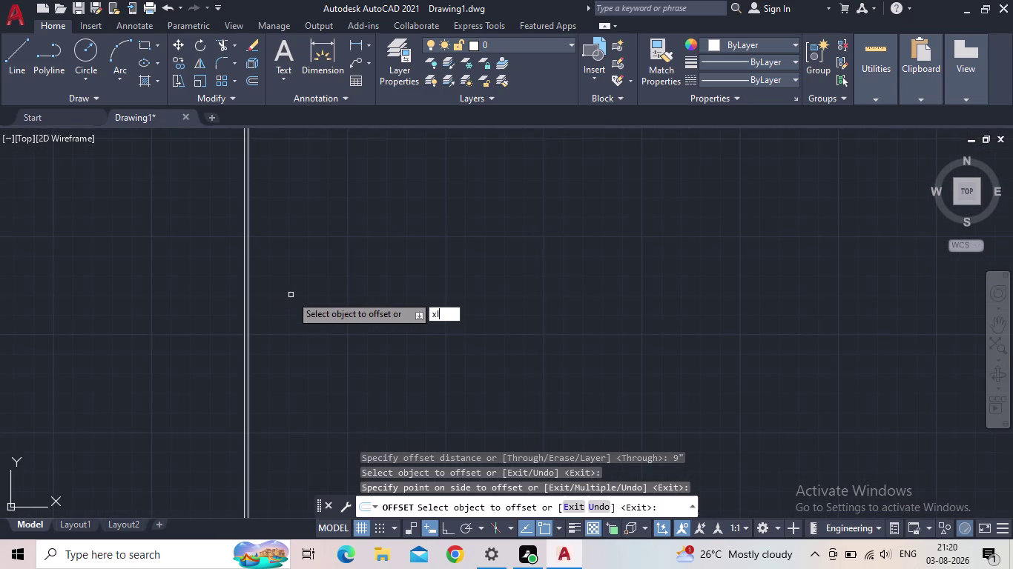
key(Return)
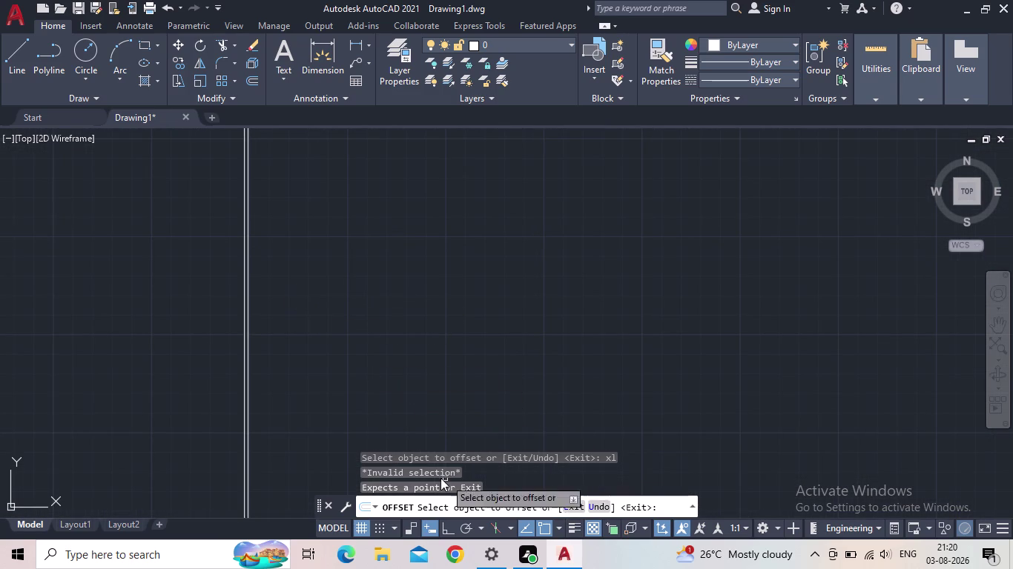
key(Escape)
key(Escape)
Place a horizontal construction line near the bottom of the drawing.
key(x)
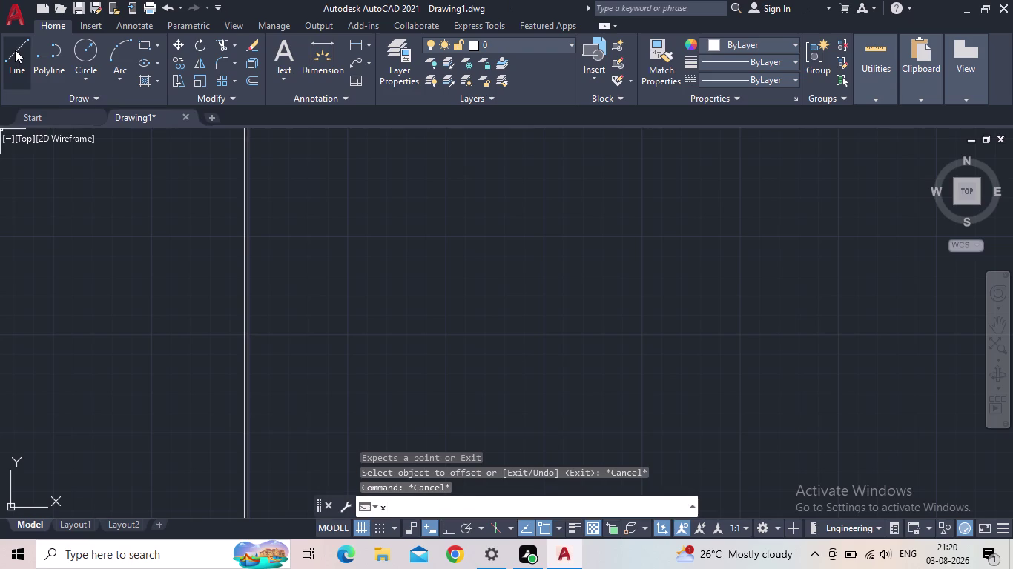
key(l)
key(Return)
key(h)
key(Return)
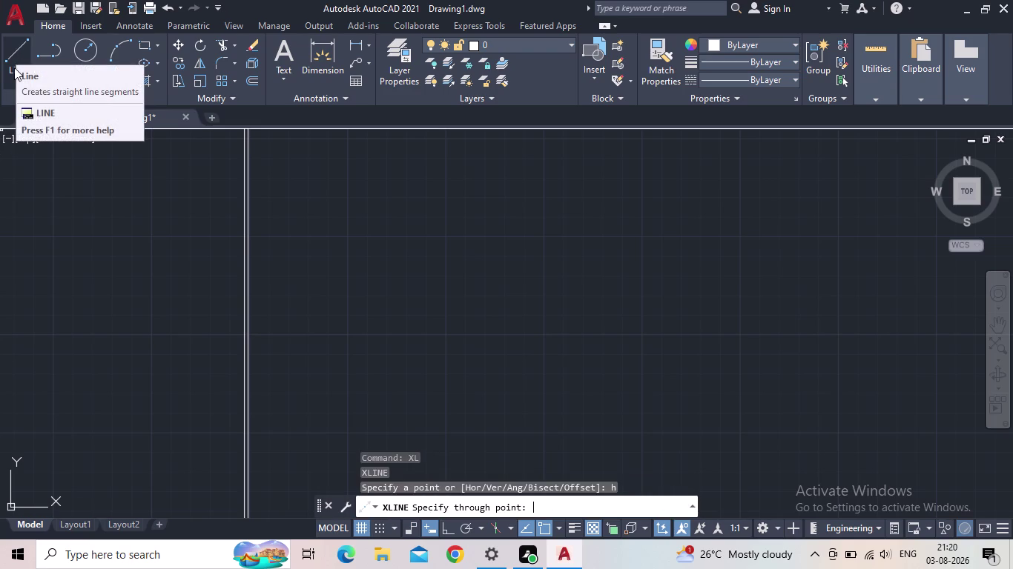
click(252, 404)
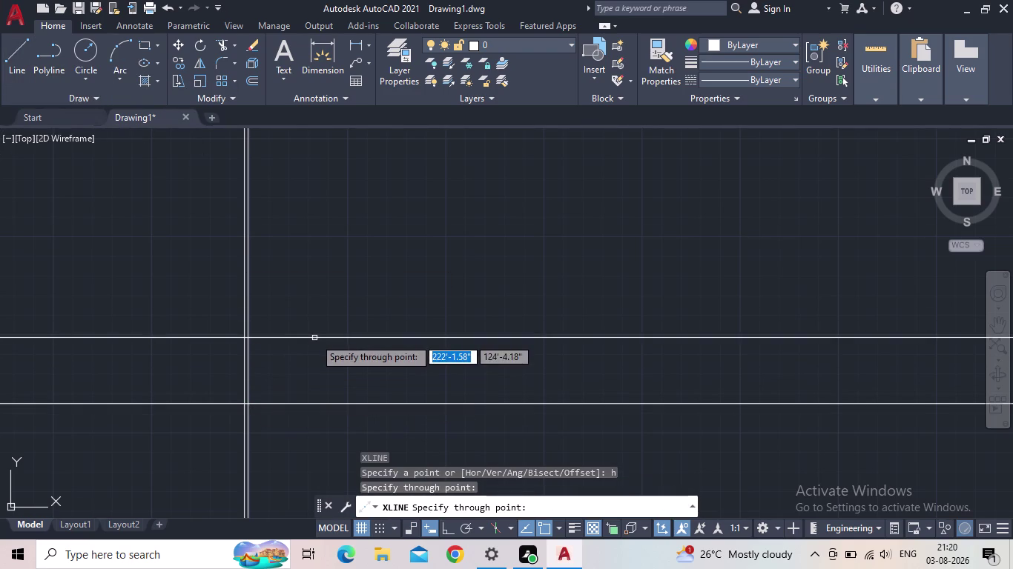
key(Escape)
Offset the horizontal line 9" upward to form the second wall line.
key(o)
key(Return)
text(9)
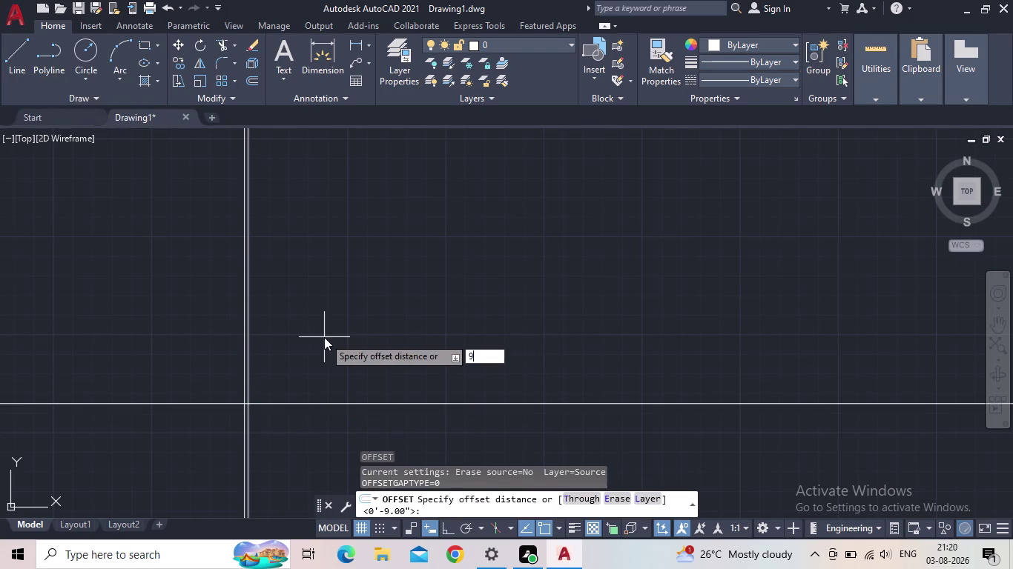
text(")
key(Return)
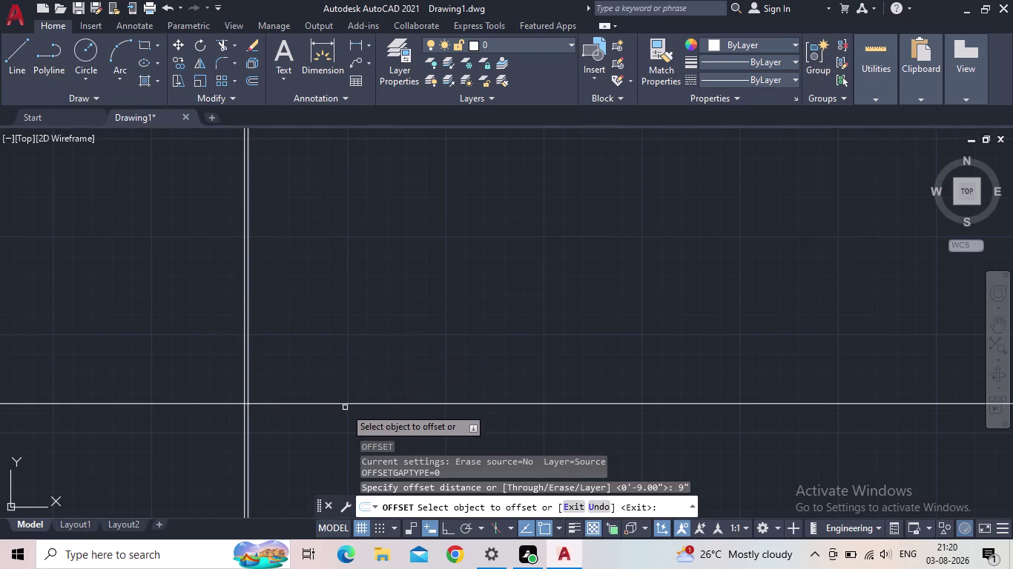
click(346, 401)
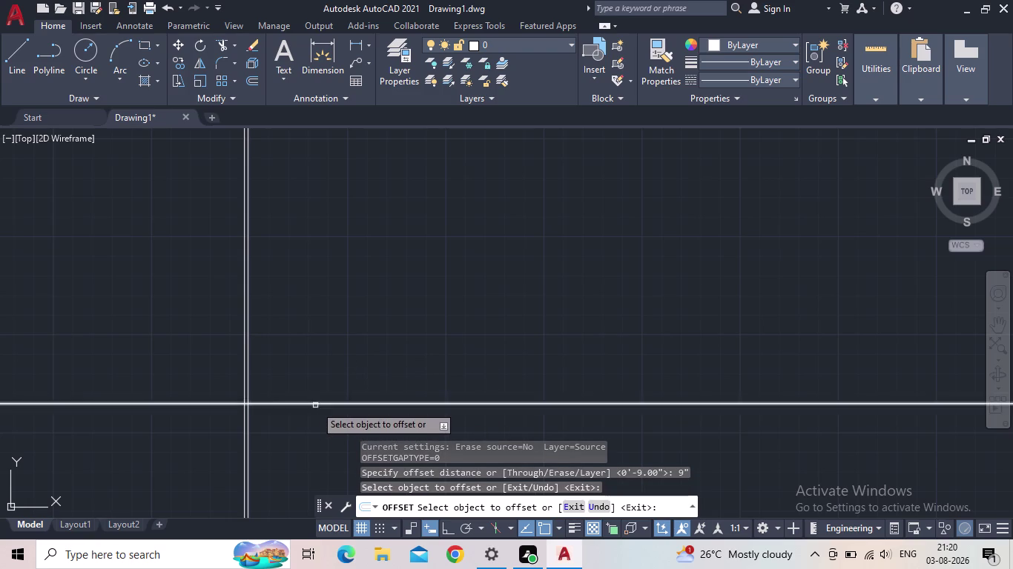
click(314, 403)
click(326, 369)
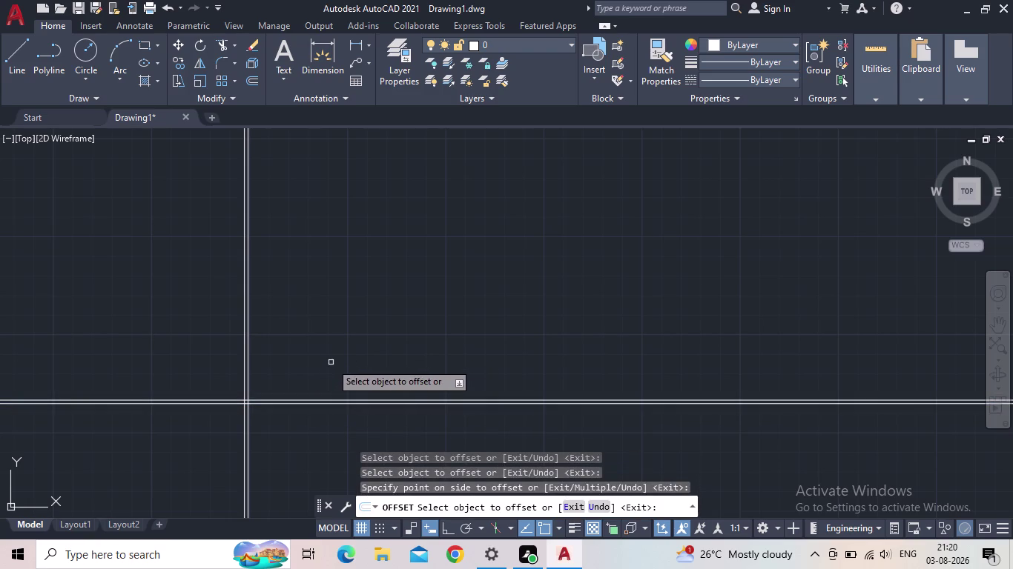
key(Escape)
Trim the overhanging line ends past the corner with a fence.
text(tr)
key(space)
drag(327, 463, 150, 388)
key(Escape)
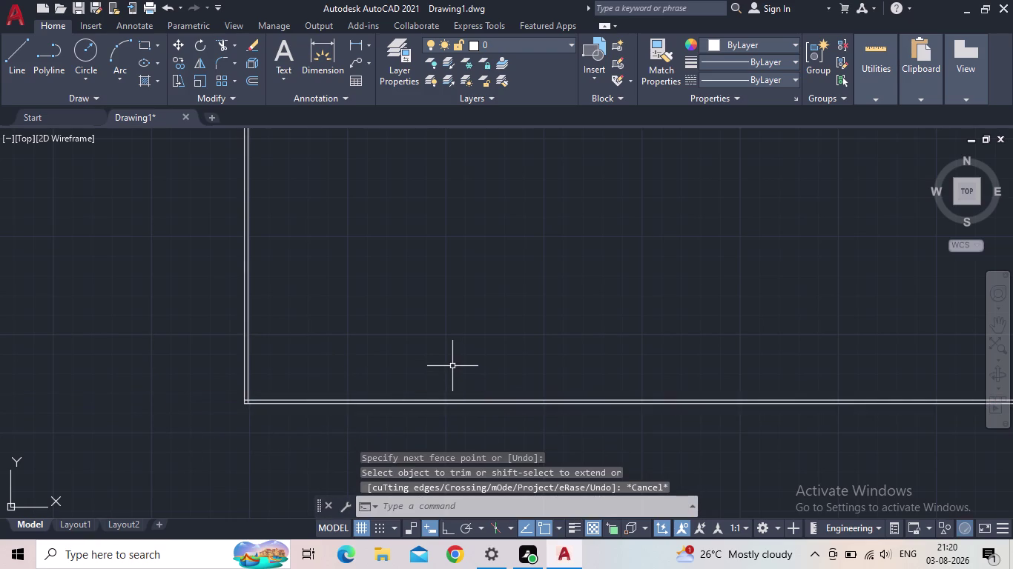
middle_click(453, 366)
scroll(up, 3)
middle_drag(449, 366, 485, 350)
scroll(down, 3)
scroll(up, 3)
middle_drag(324, 366, 324, 372)
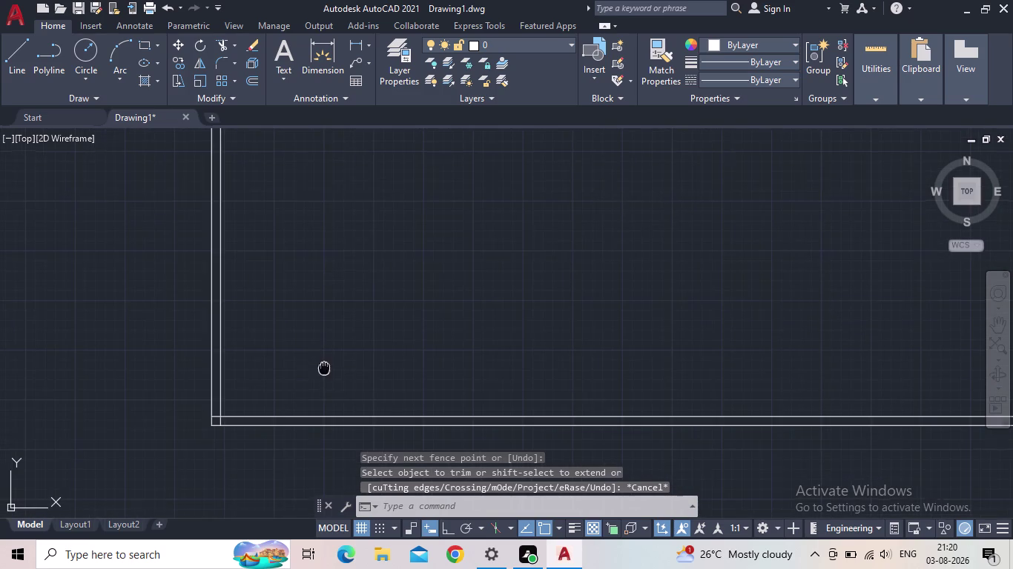
middle_drag(324, 371, 316, 393)
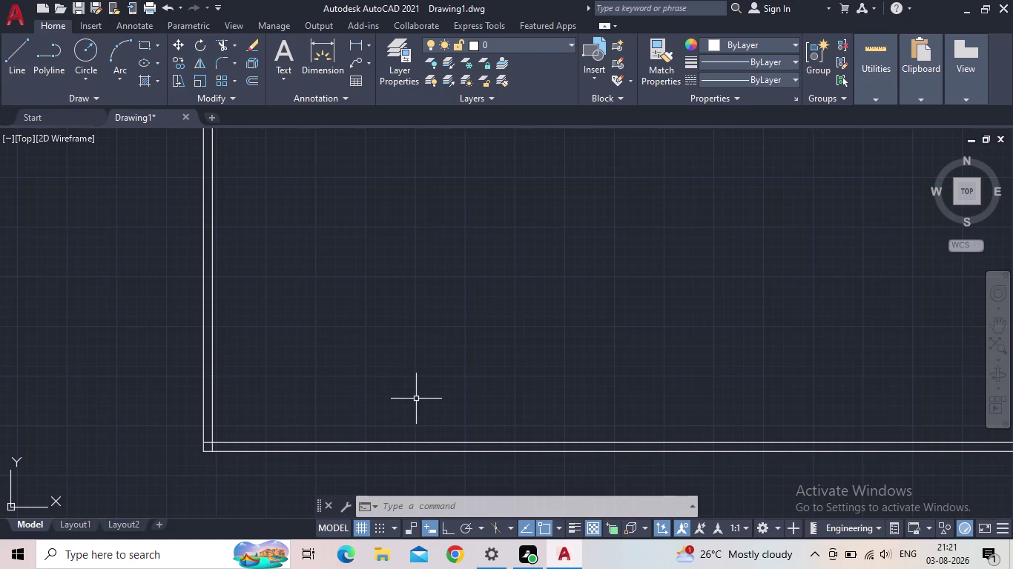
Offset the inner bottom wall line 2'6" upward.
key(o)
key(Return)
text(2')
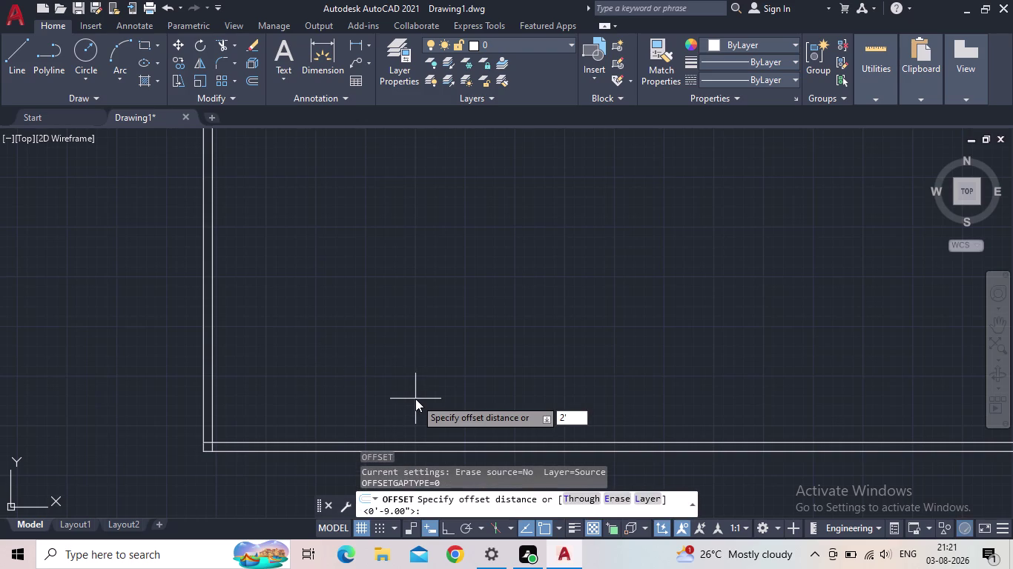
key(6)
key(shift+quotedbl)
key(Return)
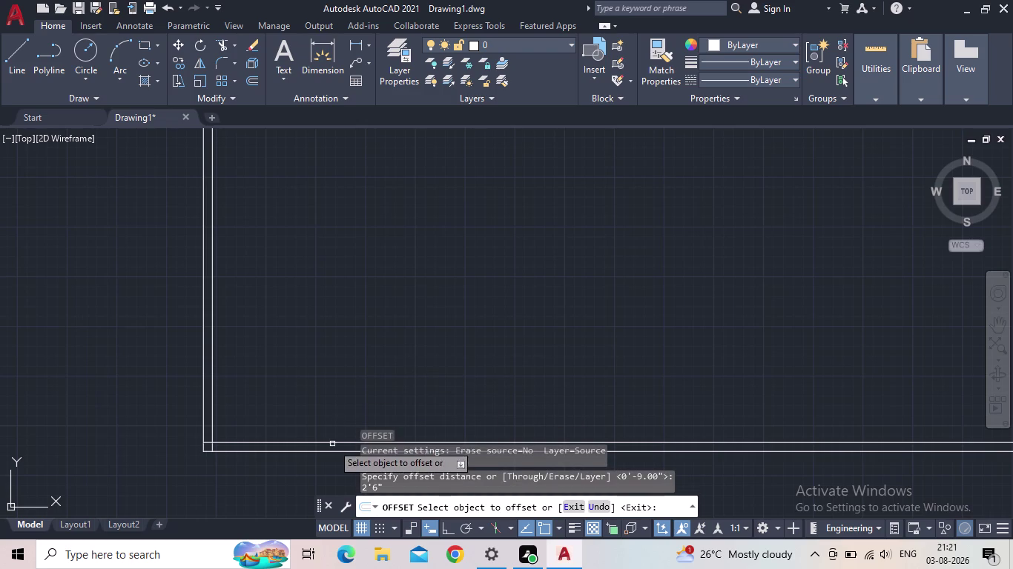
click(338, 443)
click(360, 342)
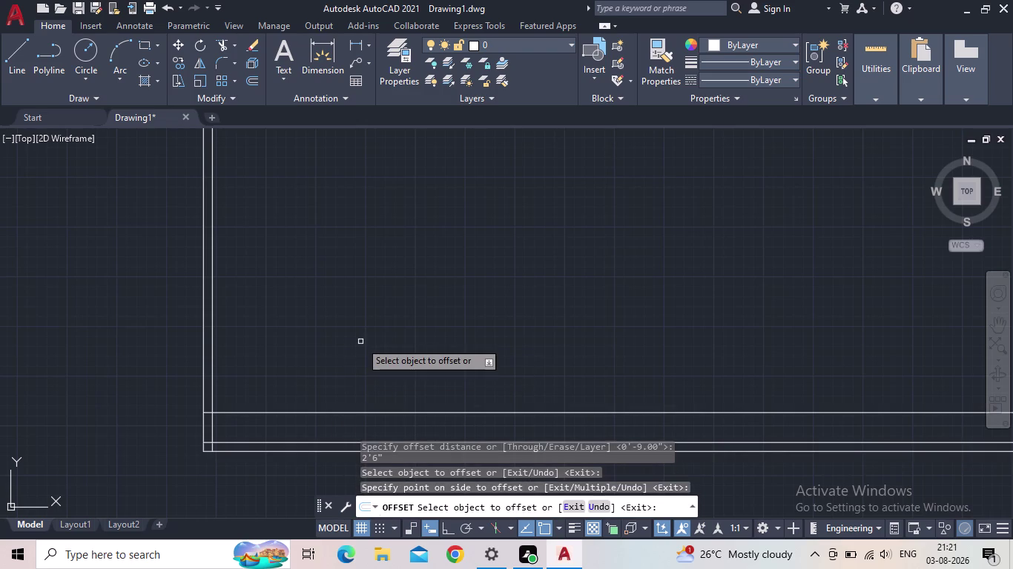
key(Escape)
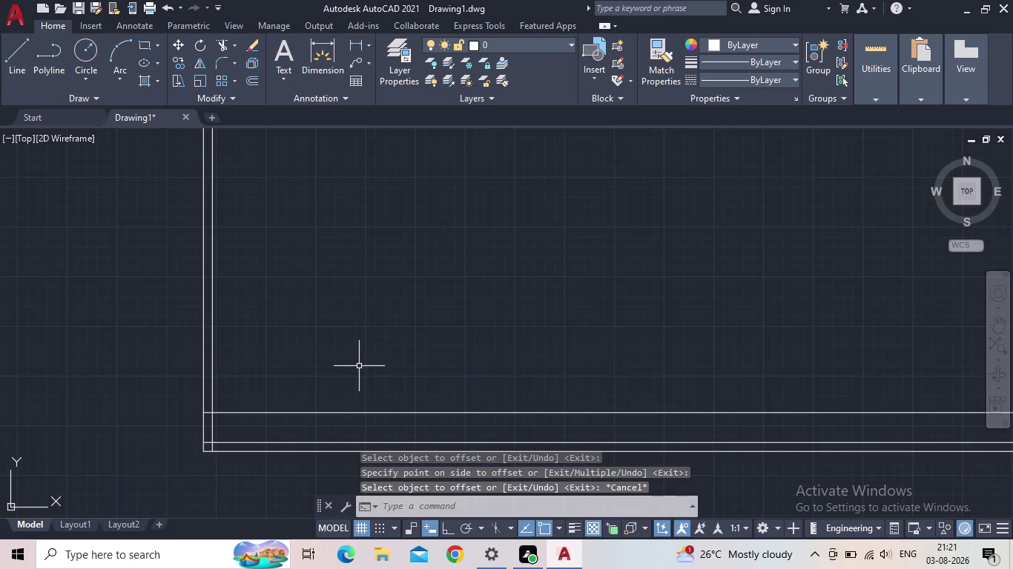
Offset that new line 5" upward to complete the second wall.
key(o)
key(Return)
text(5")
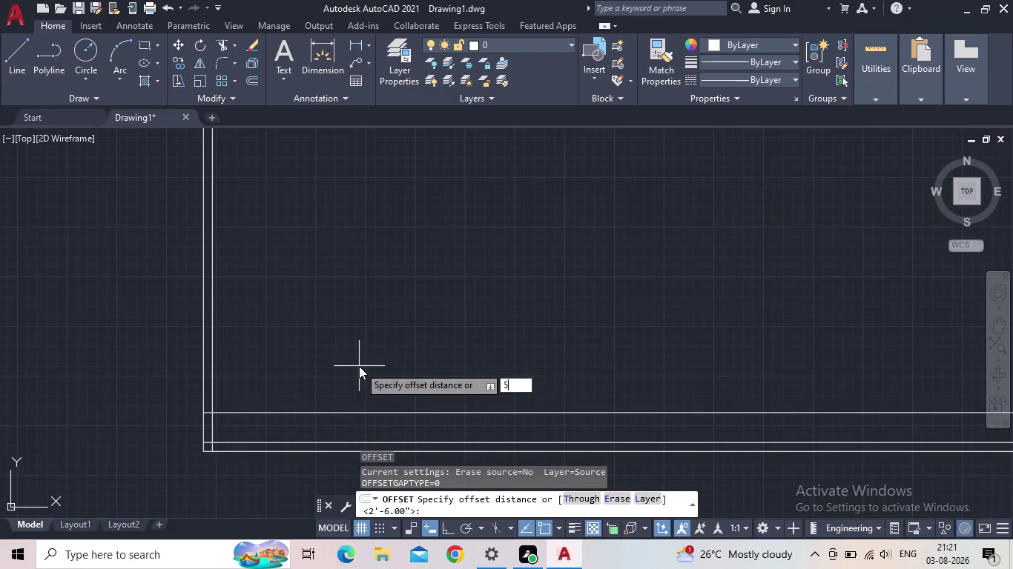
key(Return)
click(360, 414)
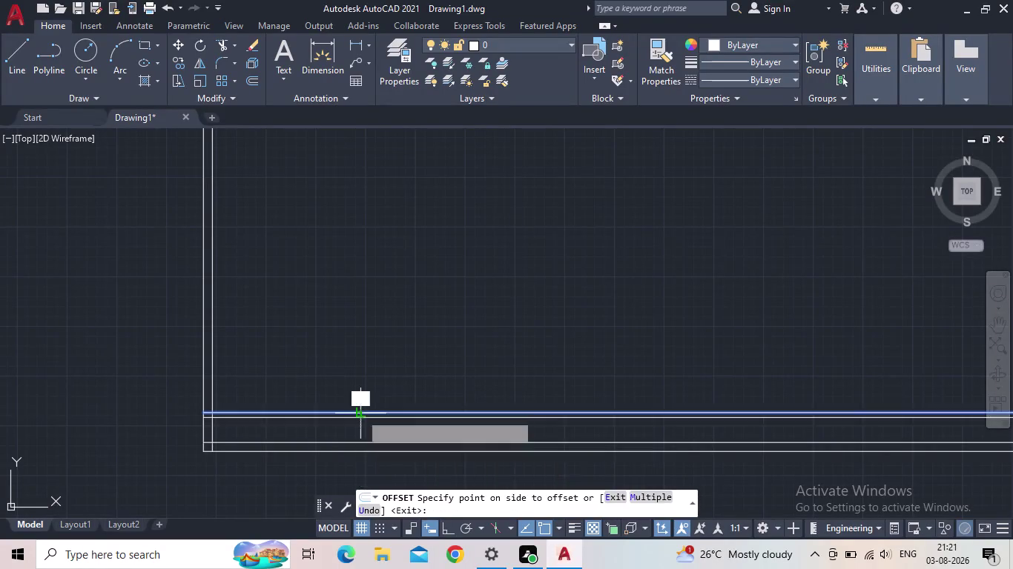
click(364, 384)
key(Escape)
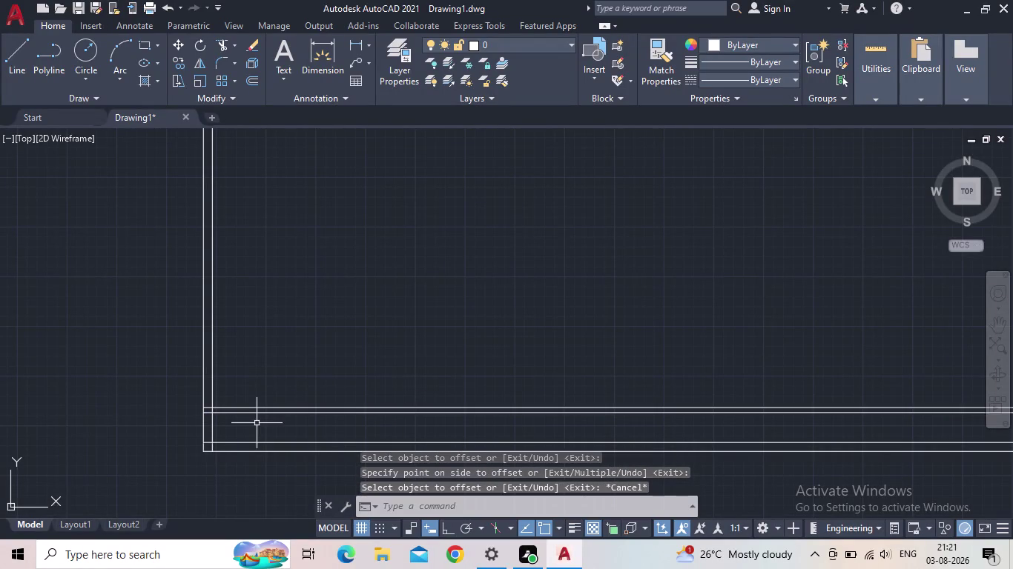
middle_drag(256, 423, 315, 412)
scroll(up, 3)
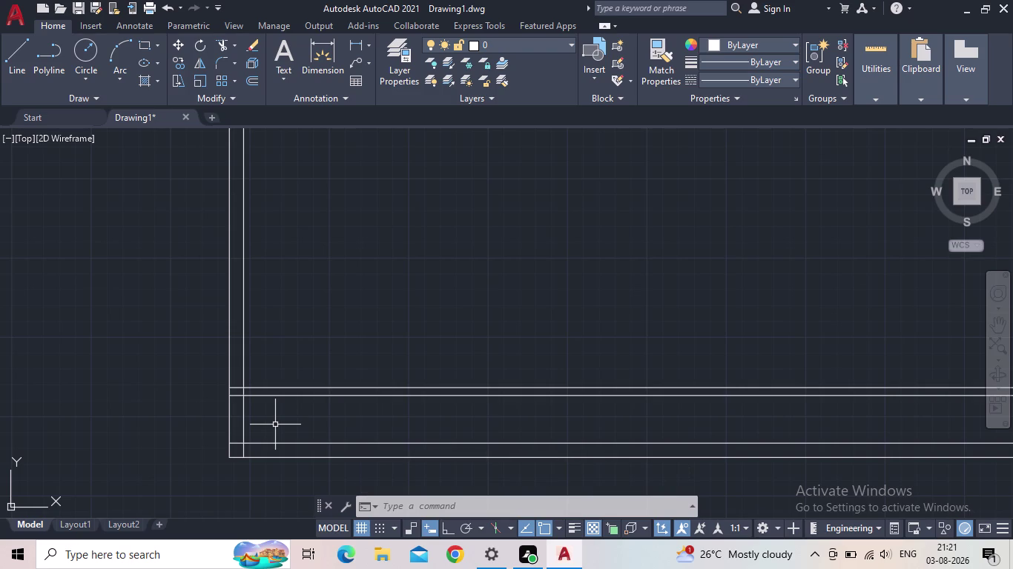
Offset the inner left wall line 5' to the right.
key(o)
key(Return)
key(5)
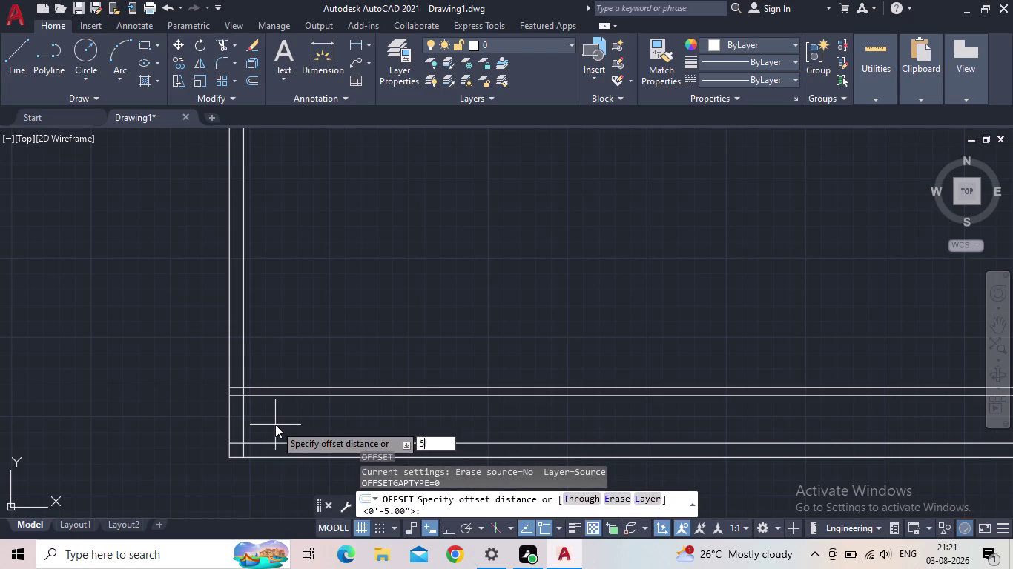
key(apostrophe)
key(Return)
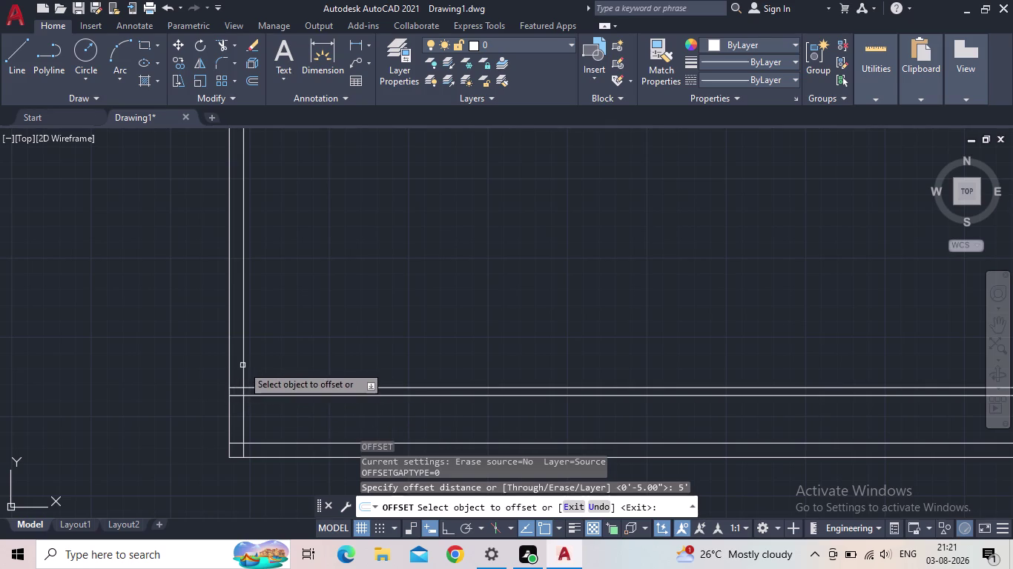
drag(243, 366, 255, 367)
click(394, 365)
key(Escape)
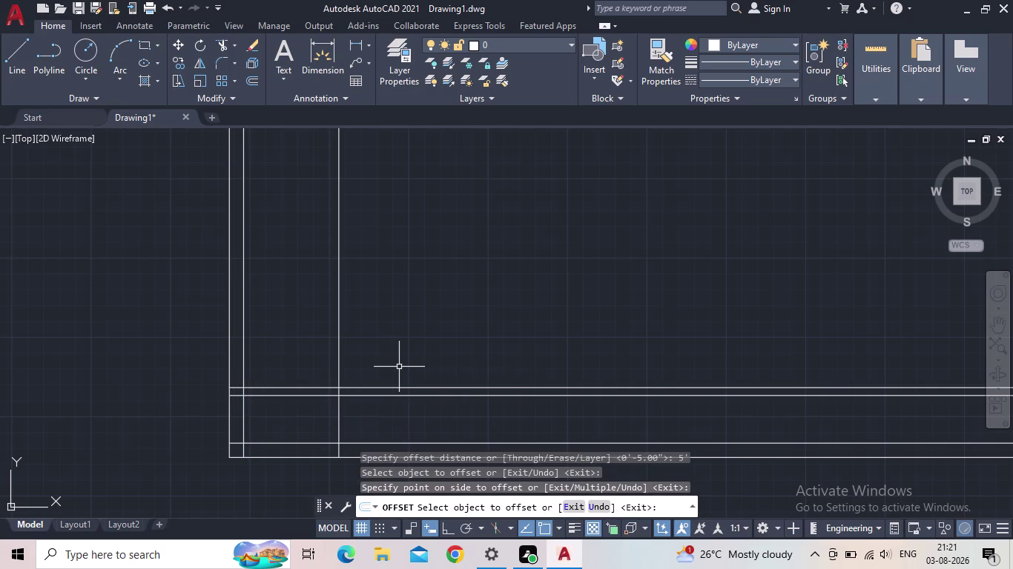
Offset the new vertical line 5" to the right to form the double wall.
key(o)
key(Return)
text(5)
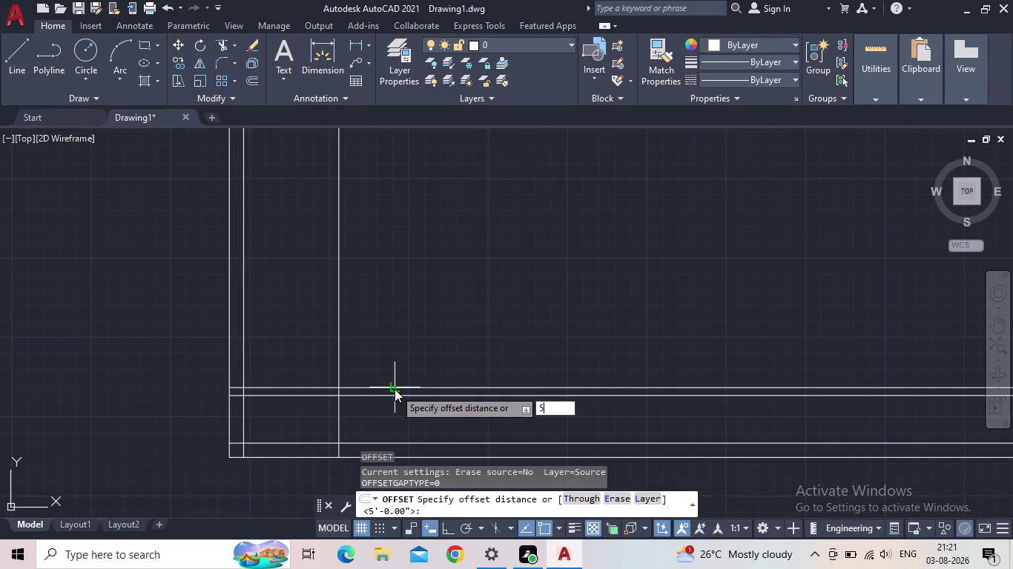
text(")
key(Return)
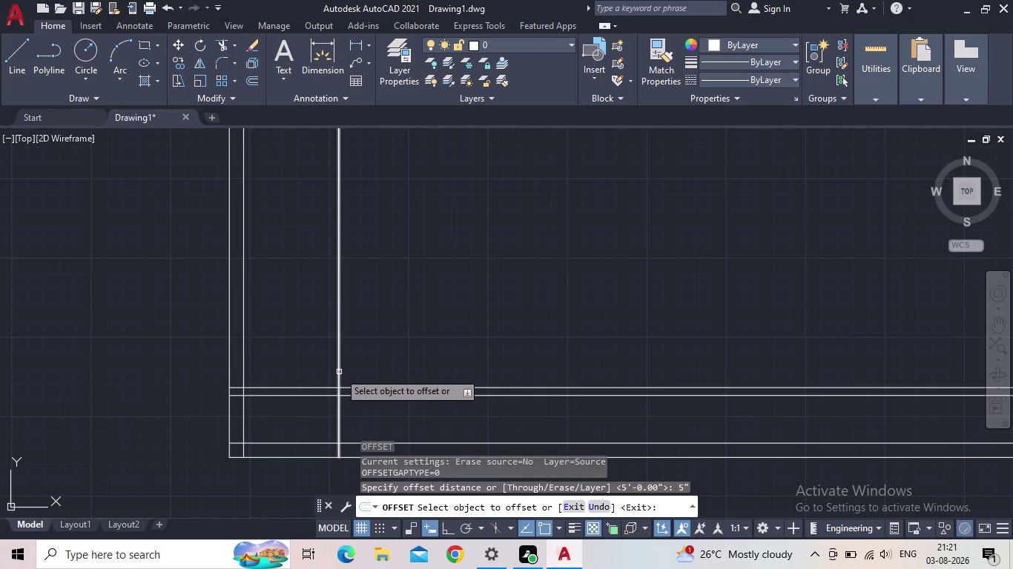
click(339, 372)
click(365, 368)
key(Escape)
middle_drag(302, 457, 319, 444)
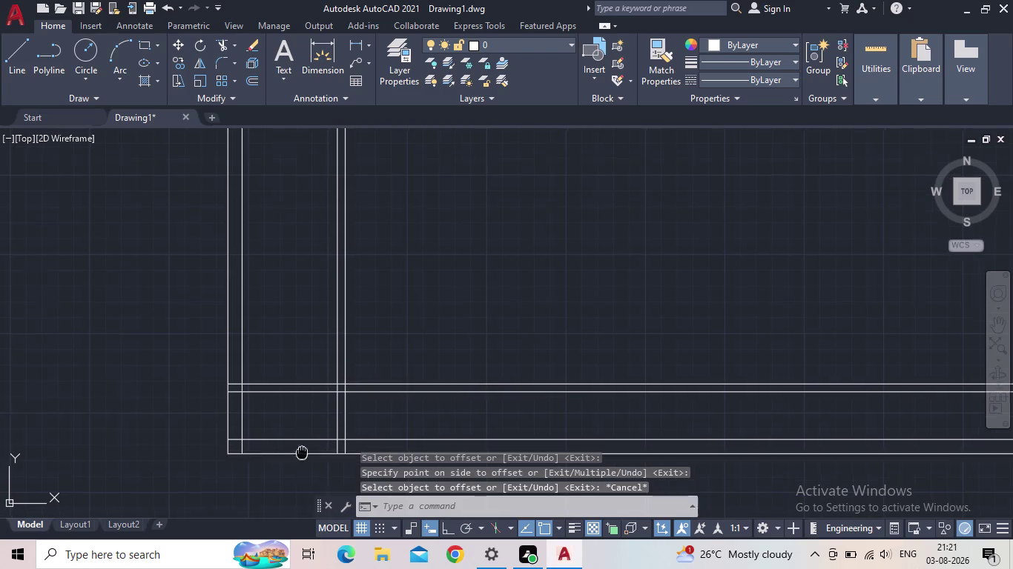
middle_drag(319, 444, 367, 424)
scroll(up, 3)
scroll(up, 3)
middle_drag(374, 396, 382, 391)
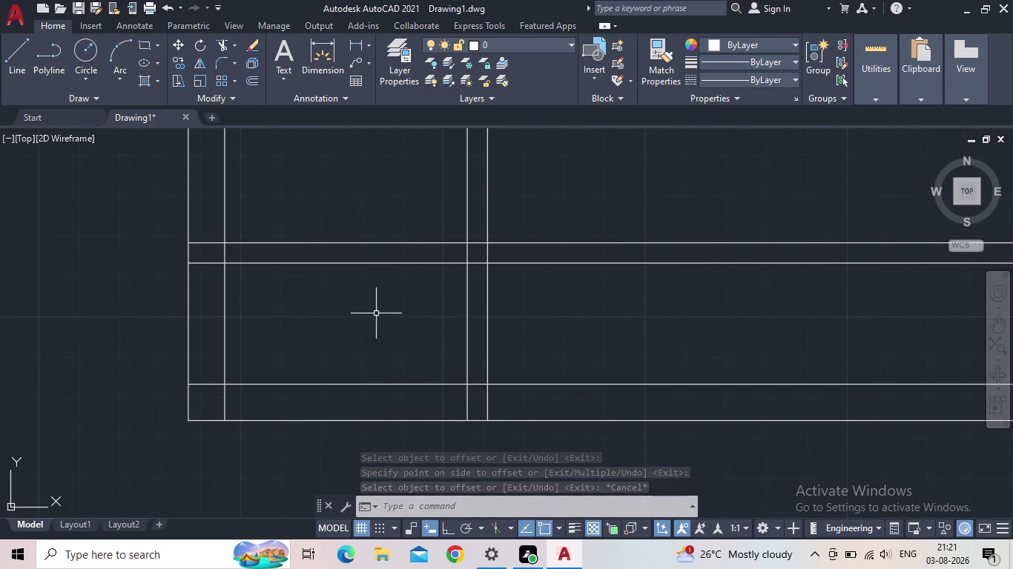
middle_drag(376, 292, 391, 401)
middle_drag(368, 335, 367, 333)
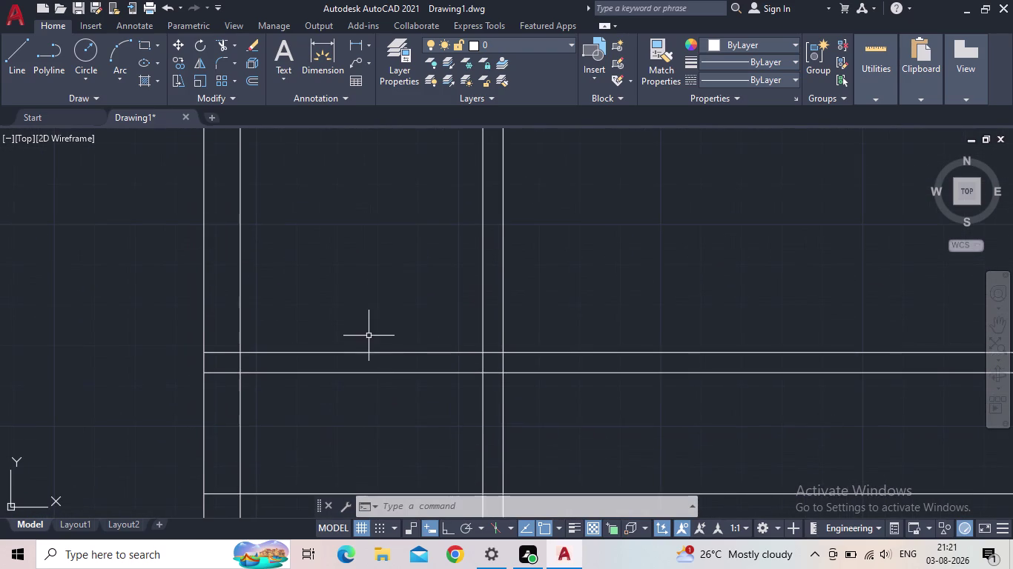
middle_drag(367, 332, 373, 384)
scroll(down, 3)
middle_drag(375, 295, 387, 370)
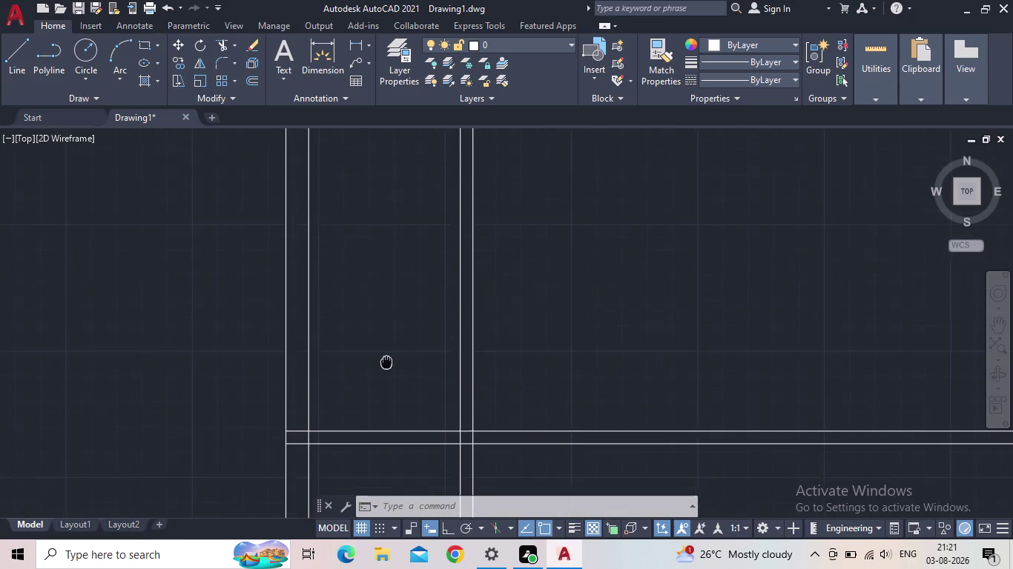
middle_drag(387, 371, 387, 372)
middle_drag(387, 367, 367, 320)
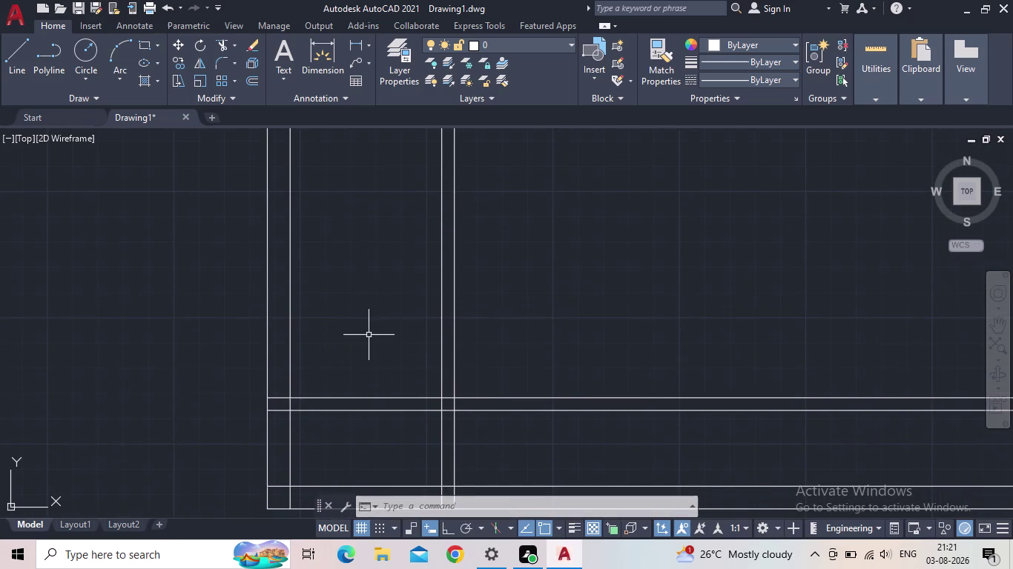
Offset the interior horizontal wall line 10' upward.
key(o)
key(Return)
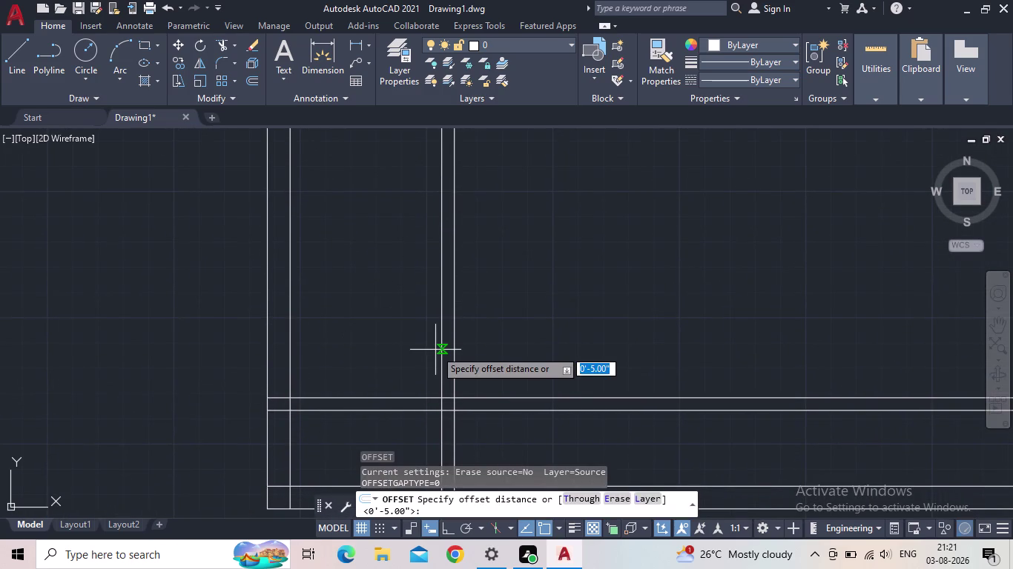
text(10)
key(apostrophe)
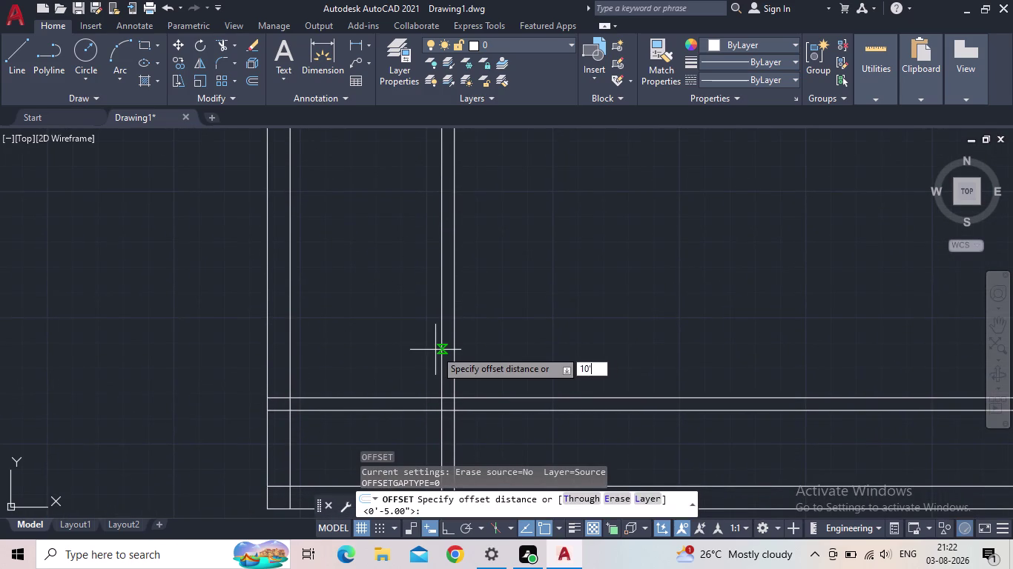
key(Return)
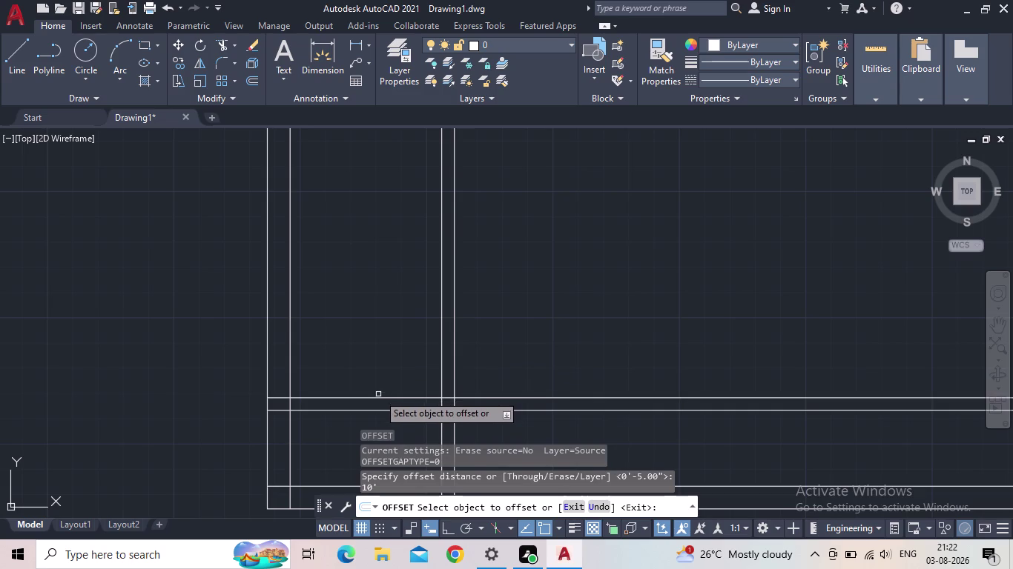
click(378, 397)
click(383, 305)
middle_drag(384, 305, 445, 505)
scroll(down, 3)
scroll(down, 3)
middle_drag(460, 409, 353, 340)
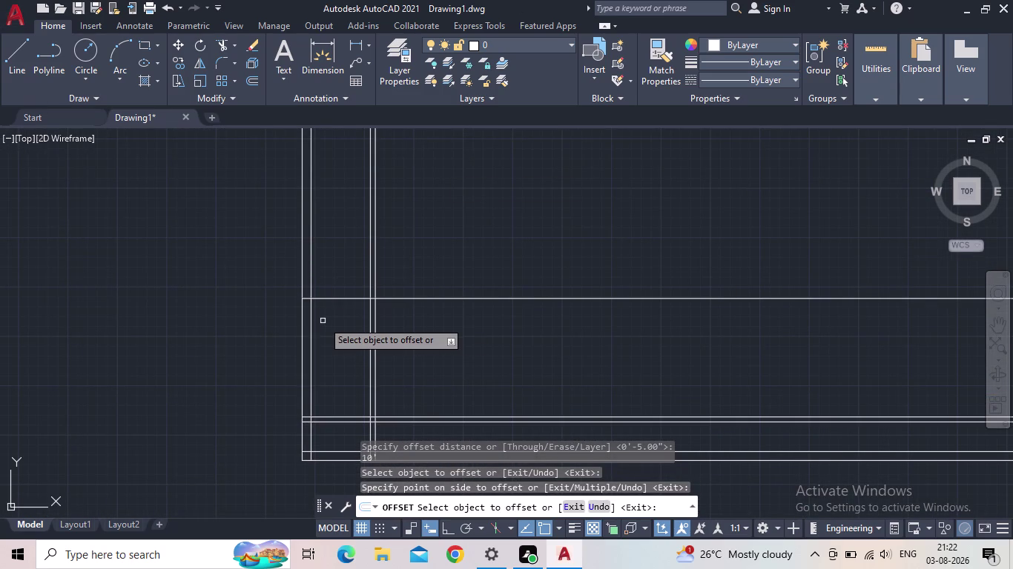
Offset the new upper horizontal line 5" upward to double it.
key(o)
key(Return)
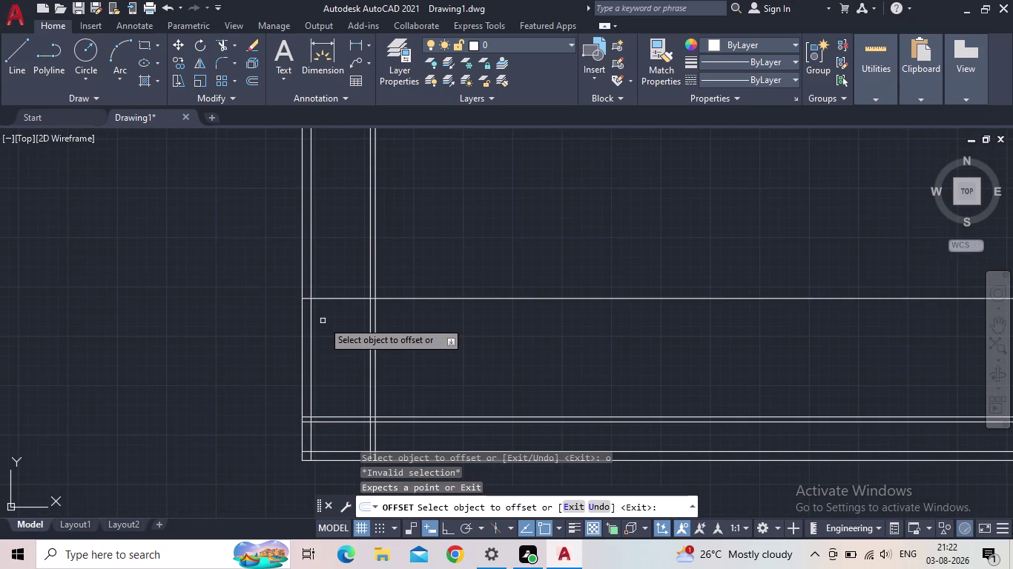
text(5")
key(Return)
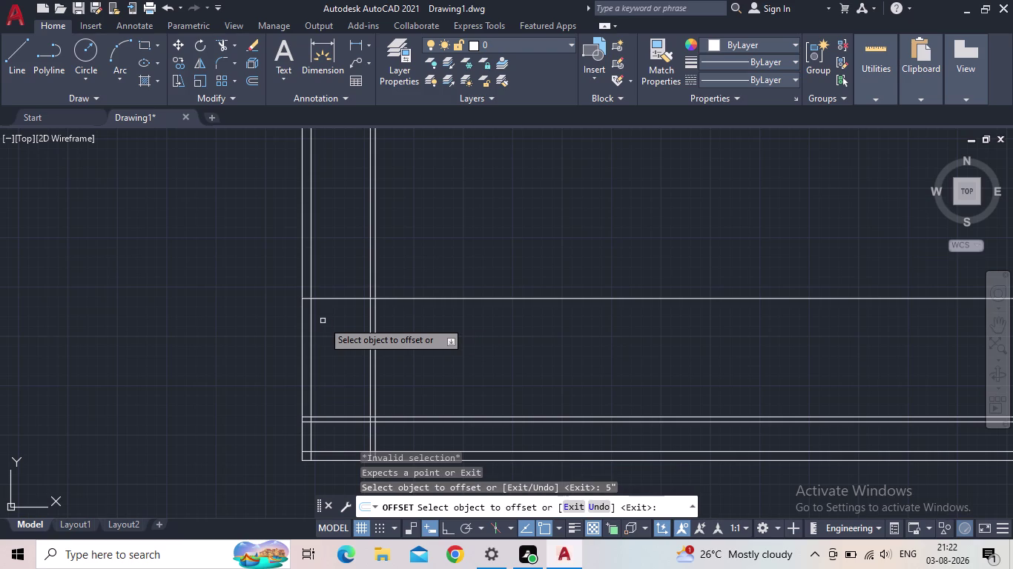
click(330, 298)
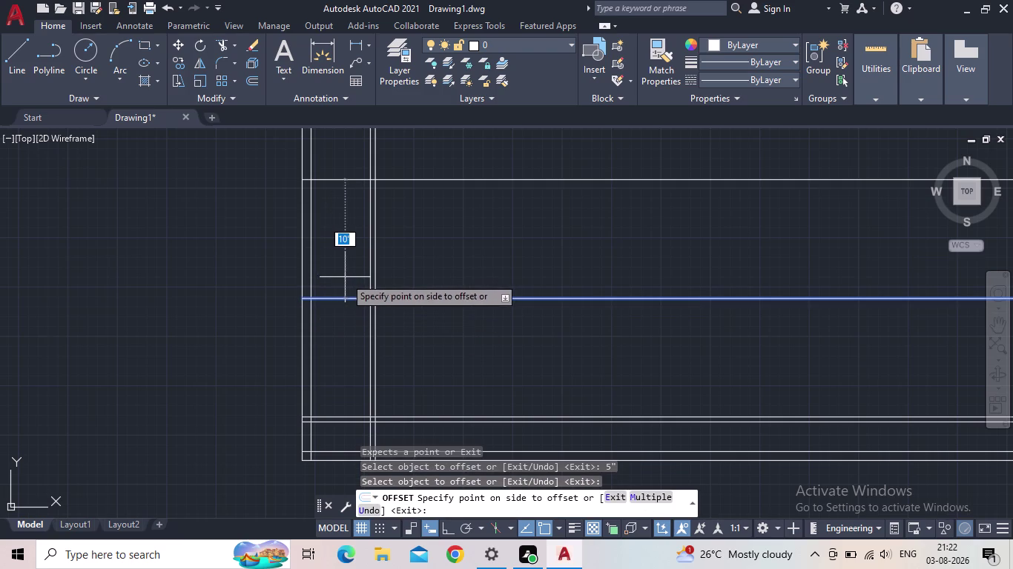
key(Escape)
key(o)
key(Return)
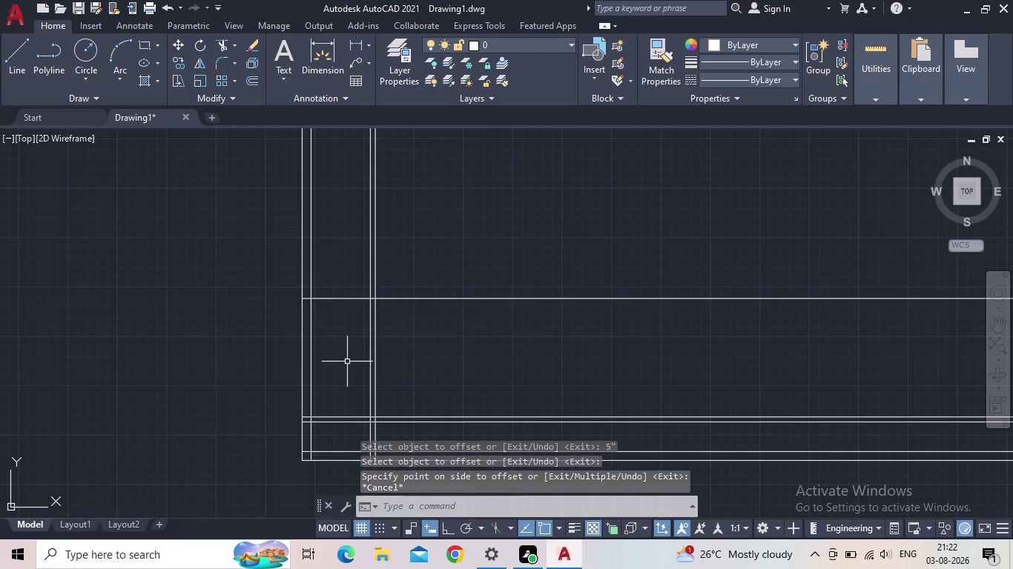
key(5)
key(shift+quotedbl)
key(Return)
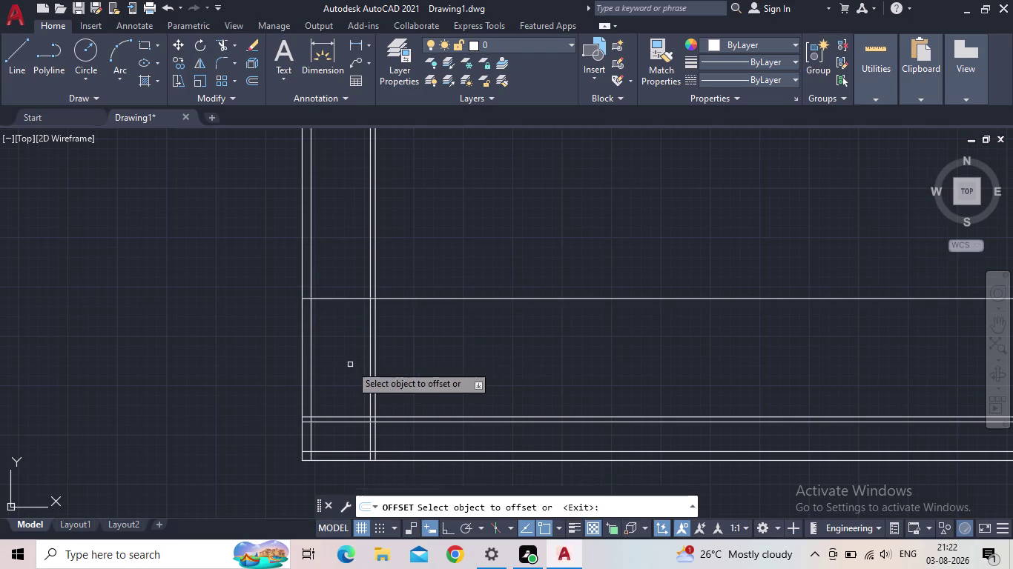
click(337, 300)
click(338, 276)
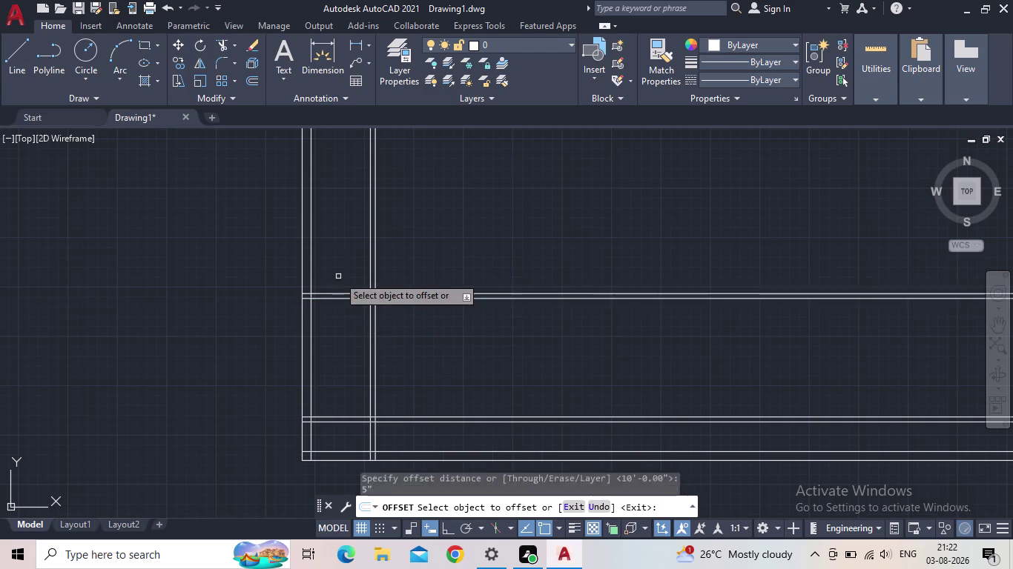
key(Escape)
middle_drag(325, 315, 364, 307)
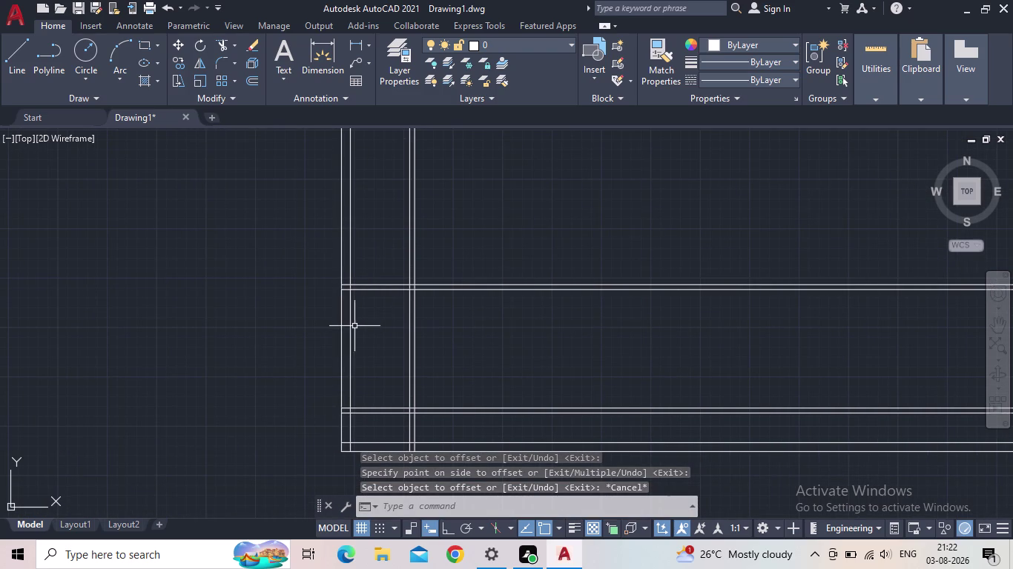
middle_drag(422, 348, 431, 321)
scroll(up, 3)
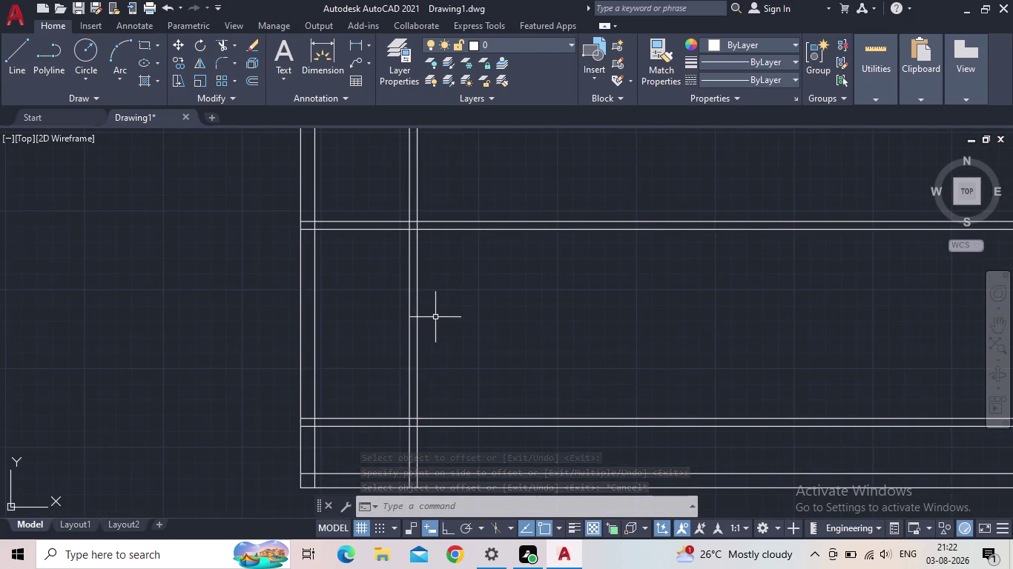
click(348, 38)
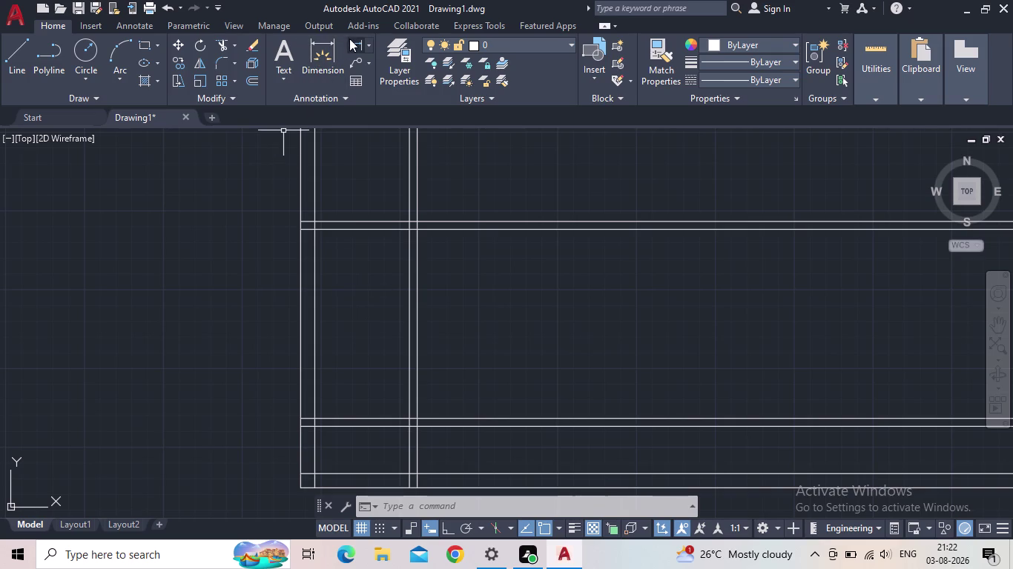
click(317, 230)
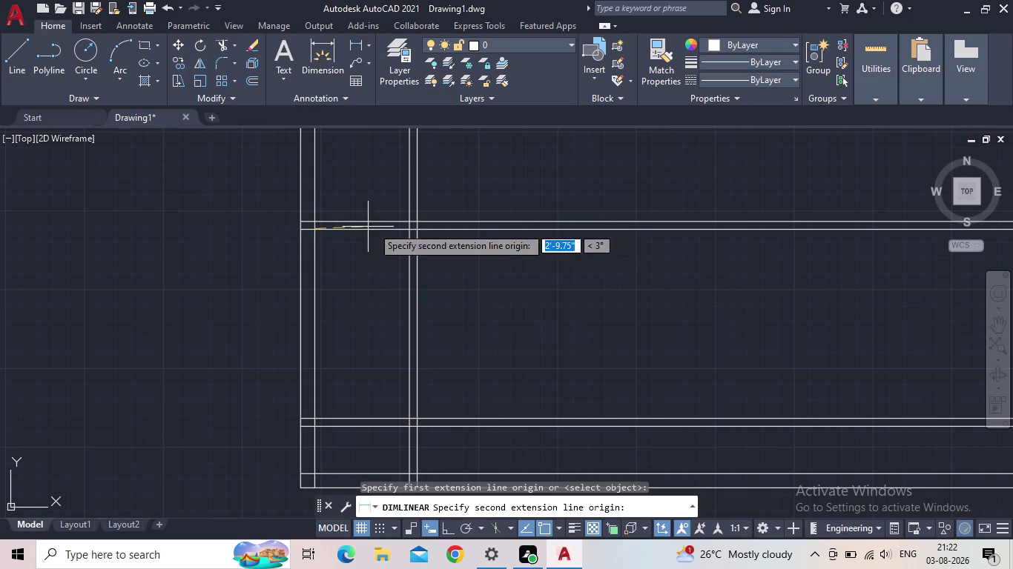
click(409, 232)
scroll(up, 3)
middle_click(395, 265)
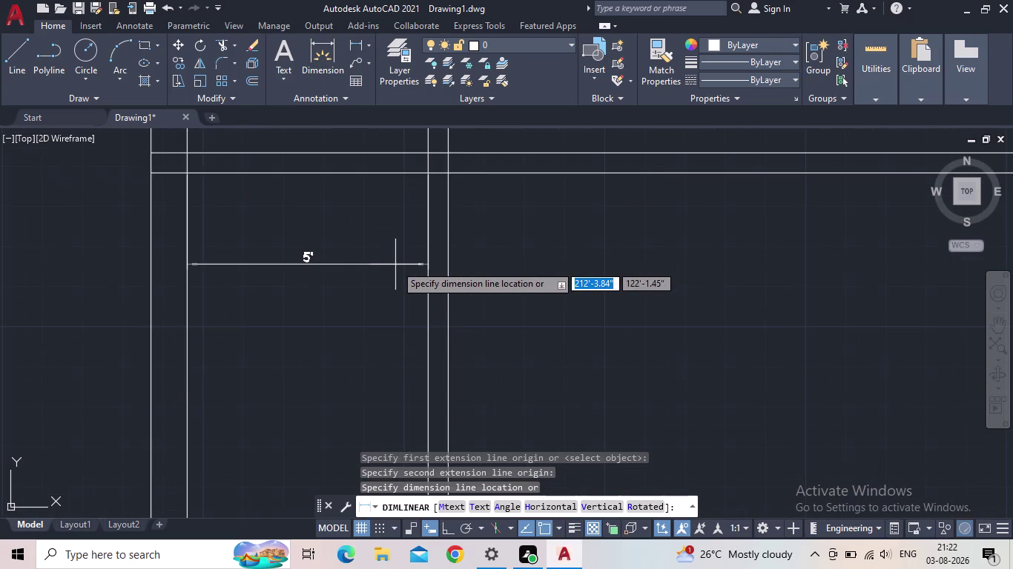
scroll(down, 3)
key(Escape)
middle_drag(400, 267, 413, 248)
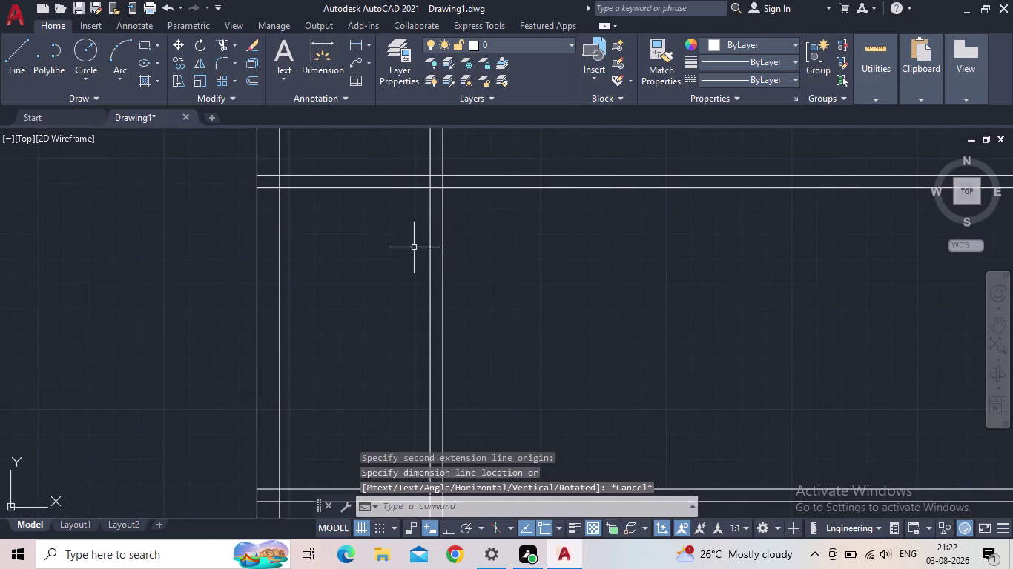
scroll(down, 3)
middle_drag(414, 248, 309, 304)
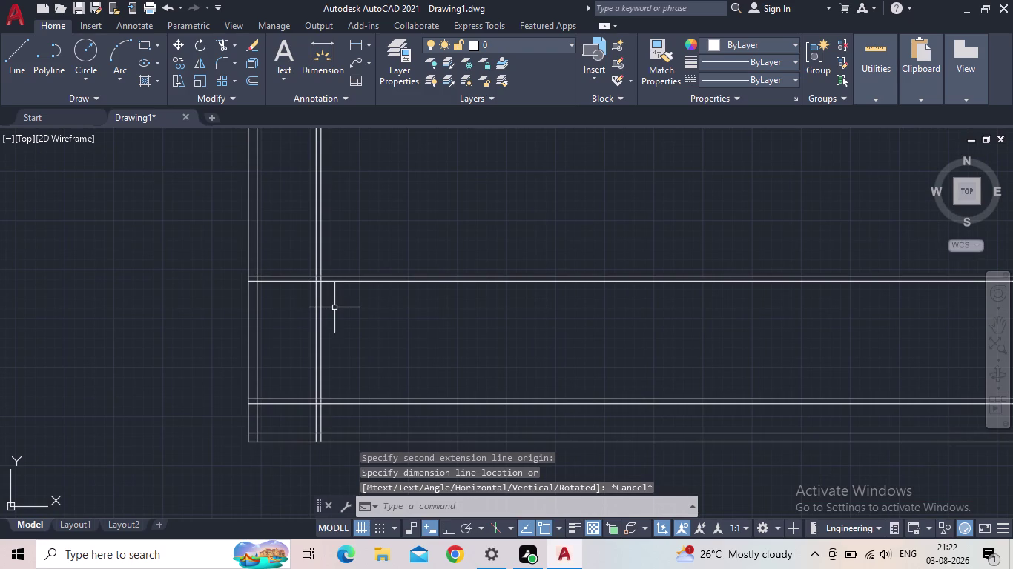
Offset the vertical wall line 13' to the right.
key(o)
key(Return)
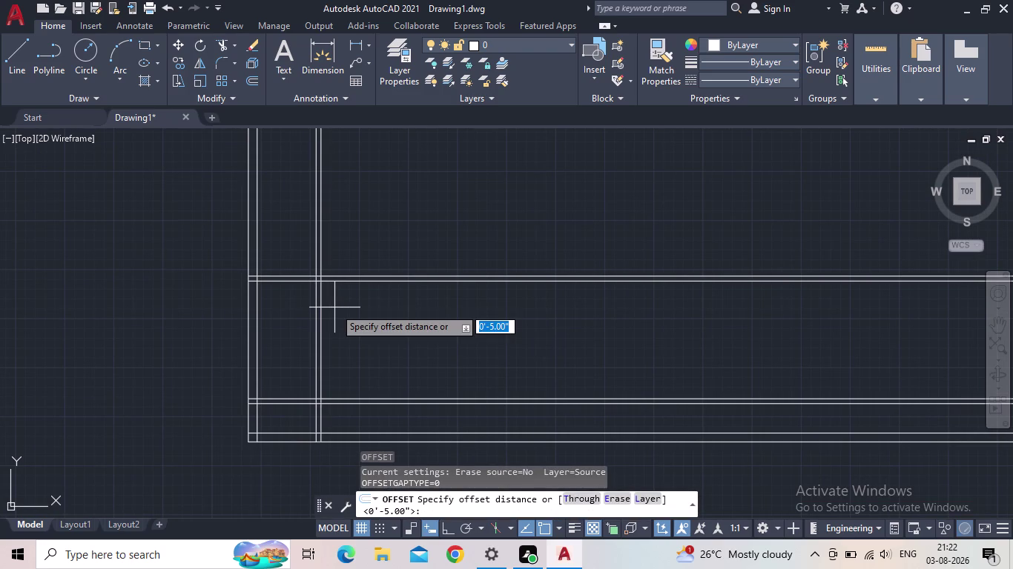
text(13')
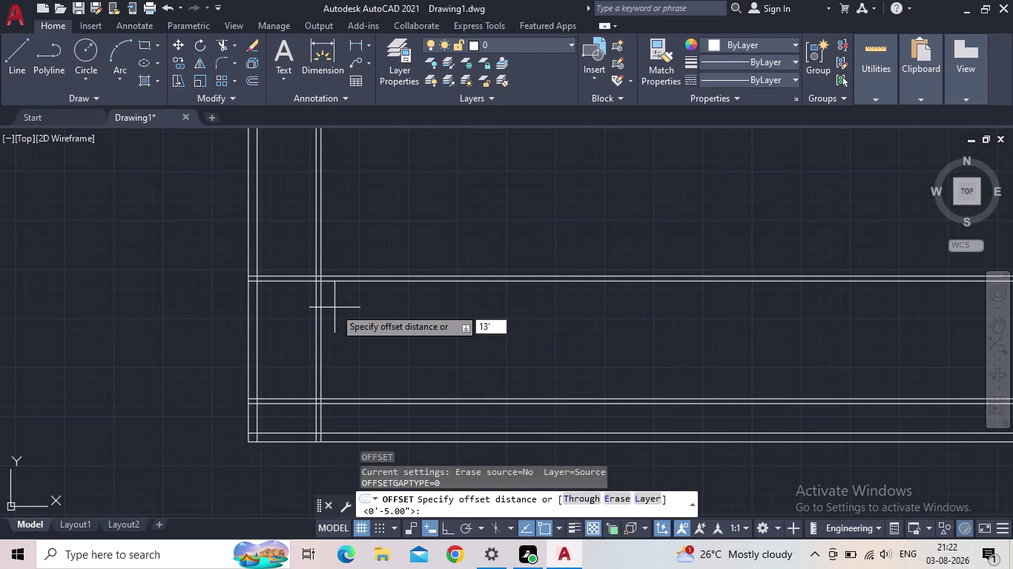
key(Return)
scroll(up, 3)
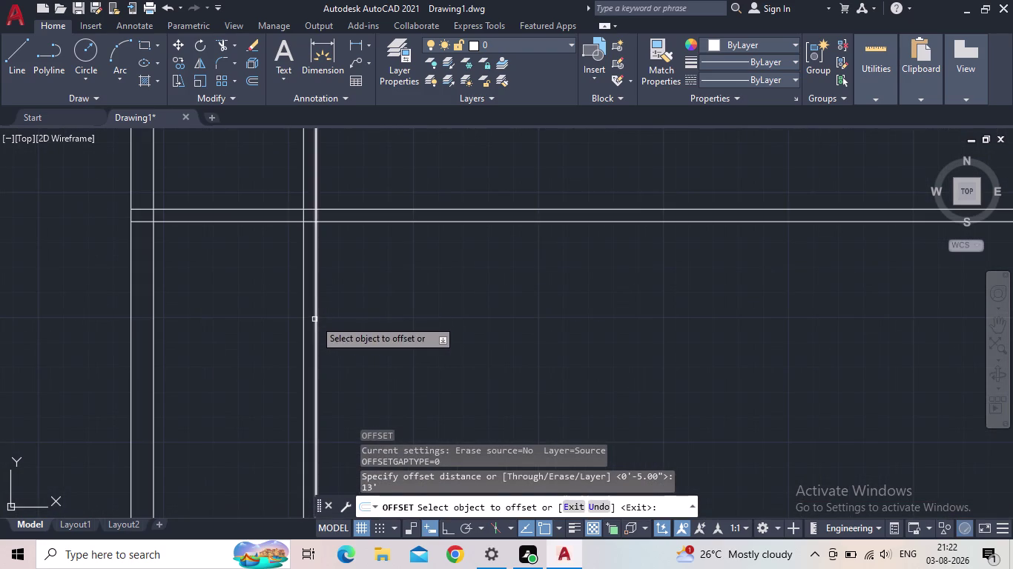
click(314, 320)
click(550, 307)
key(Escape)
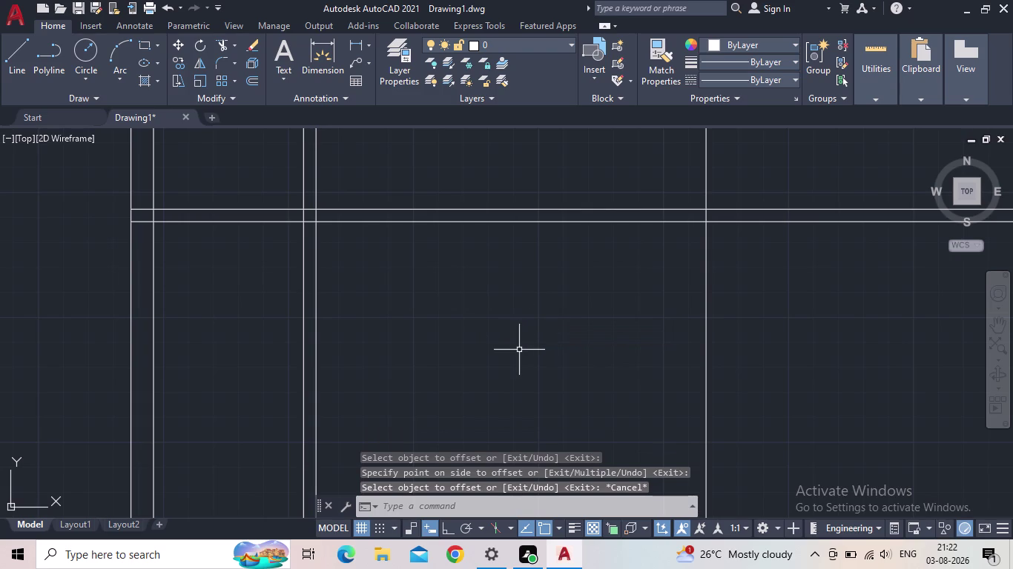
Offset the new interior wall line 9" to the right to double it.
key(o)
key(Return)
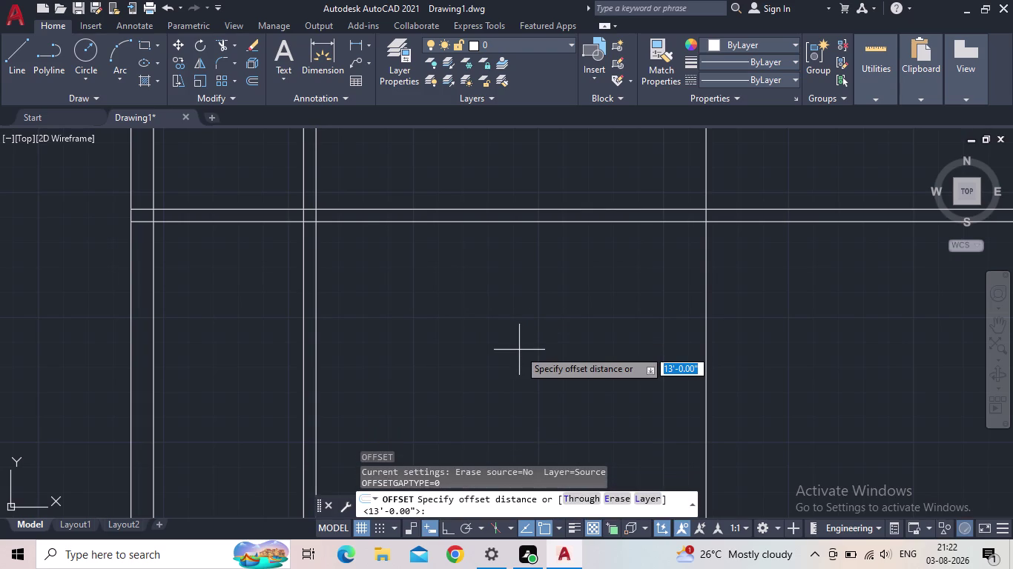
key(9)
key(shift+quotedbl)
key(Return)
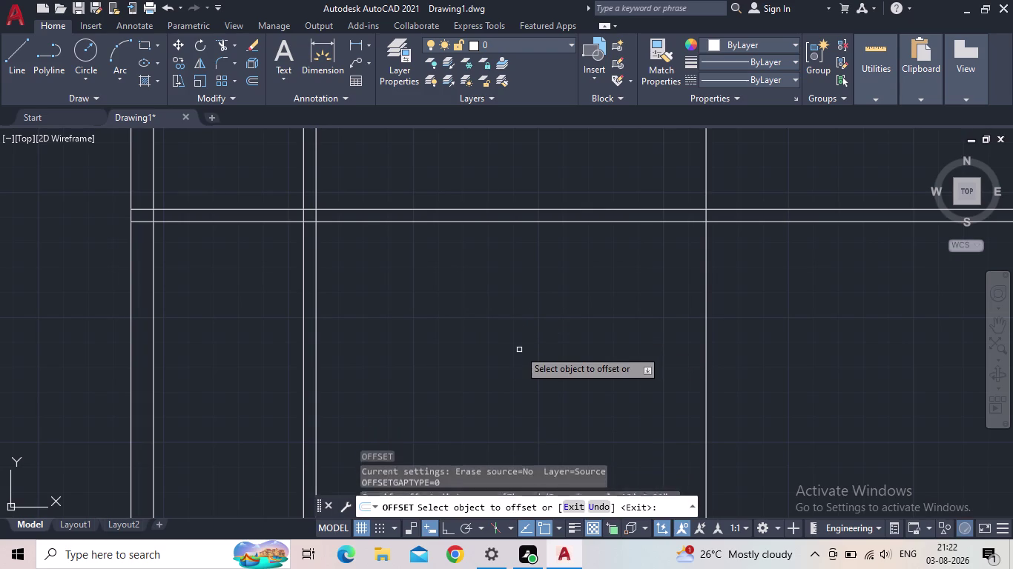
click(705, 364)
click(767, 354)
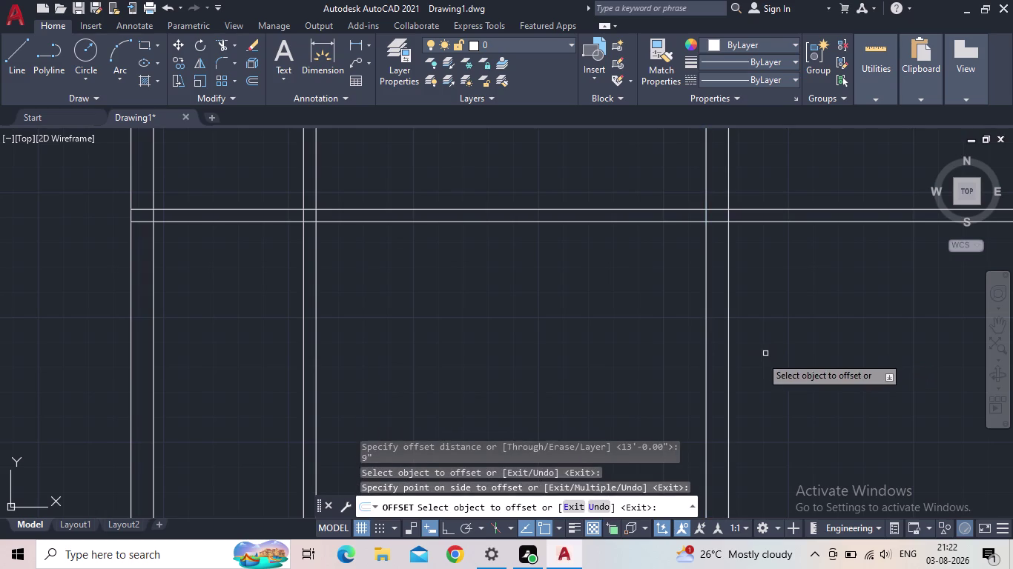
key(Escape)
scroll(down, 3)
middle_drag(627, 386, 517, 297)
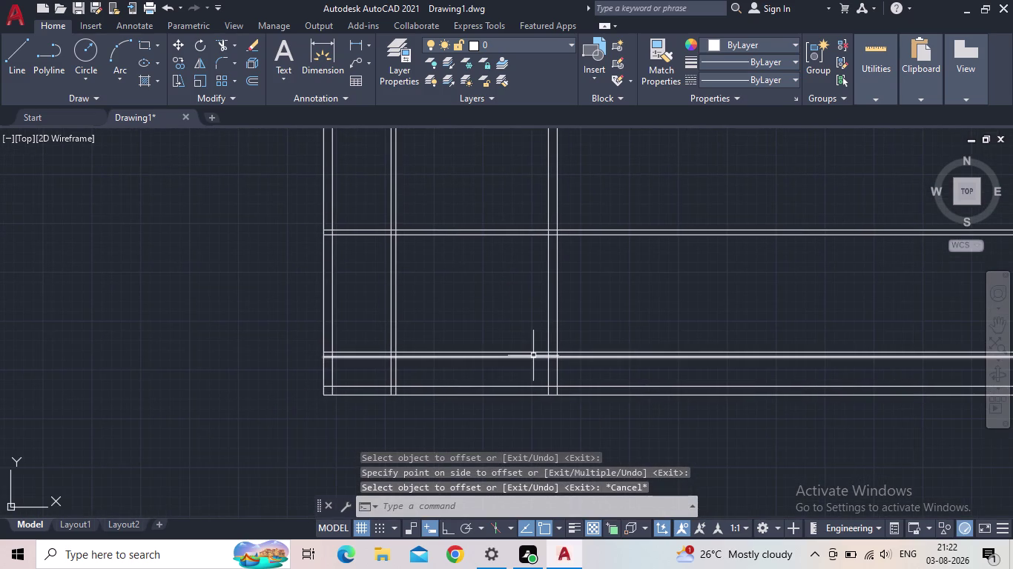
text(tr')
key(Return)
Trim the overlapping wall lines crossed by a fence.
drag(694, 413, 675, 299)
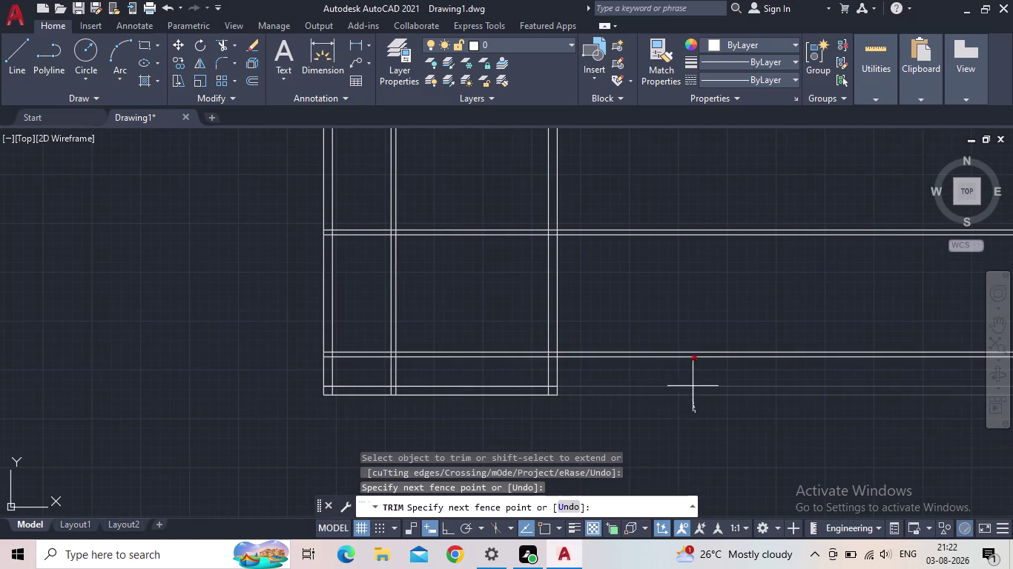
drag(675, 299, 668, 217)
middle_drag(649, 232, 693, 261)
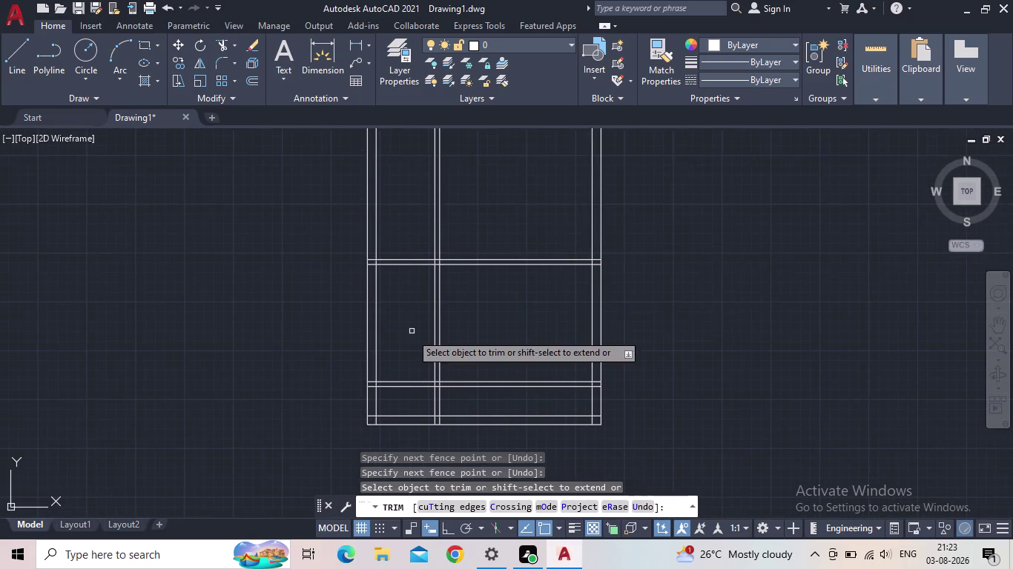
scroll(up, 3)
middle_drag(473, 335, 548, 219)
scroll(up, 3)
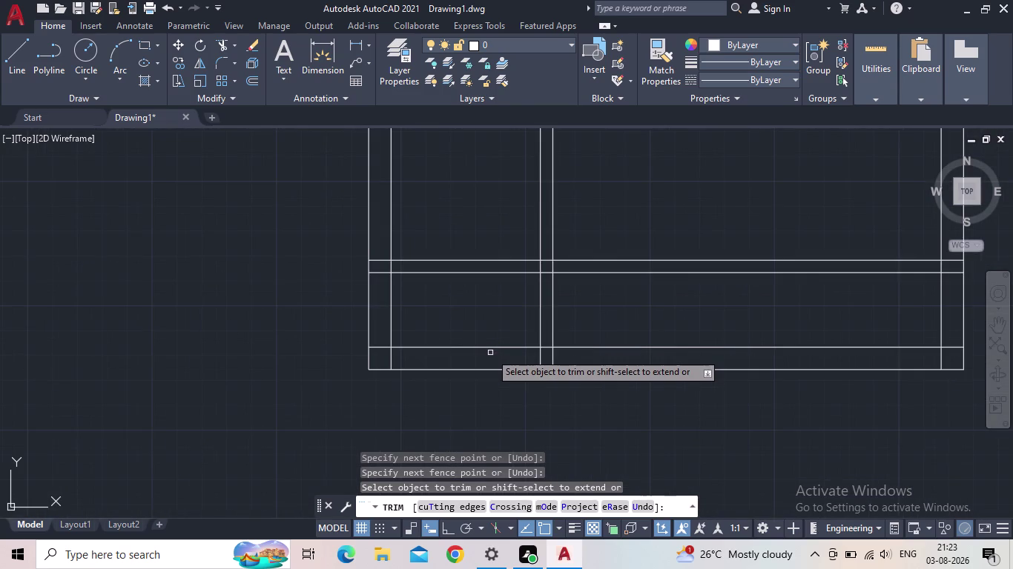
middle_drag(487, 316, 487, 329)
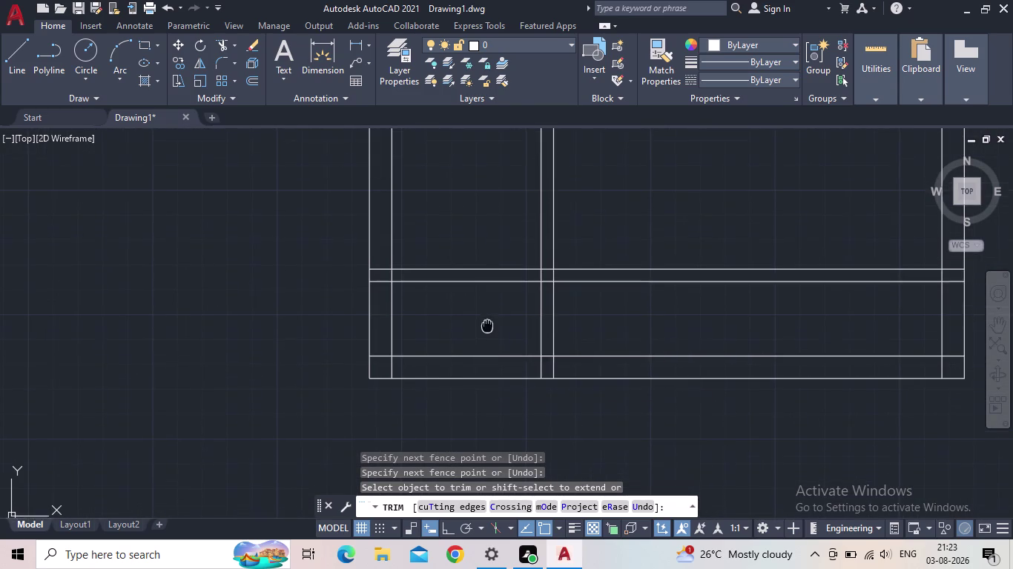
middle_drag(487, 329, 490, 367)
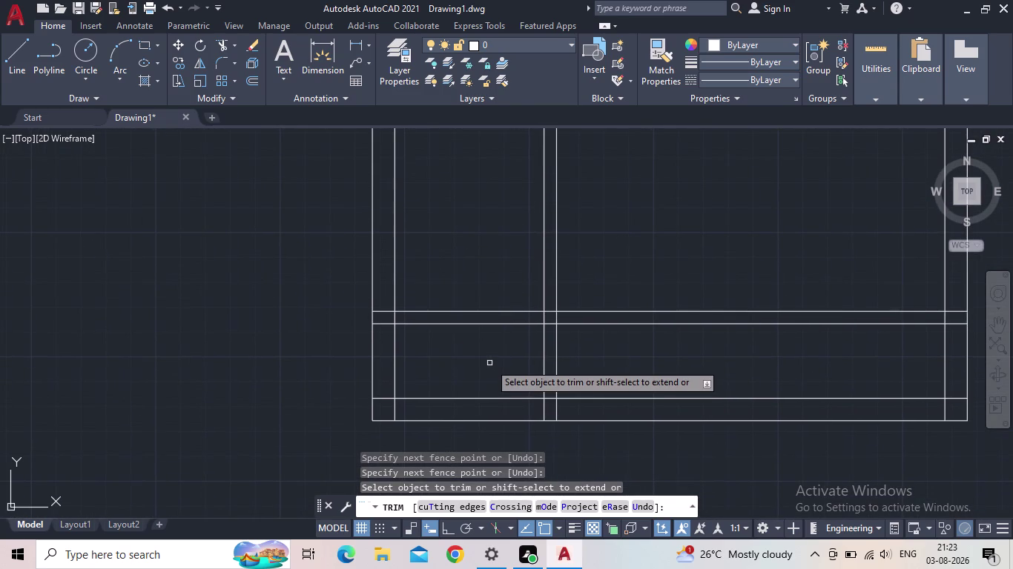
middle_drag(490, 363, 490, 382)
middle_drag(492, 377, 520, 298)
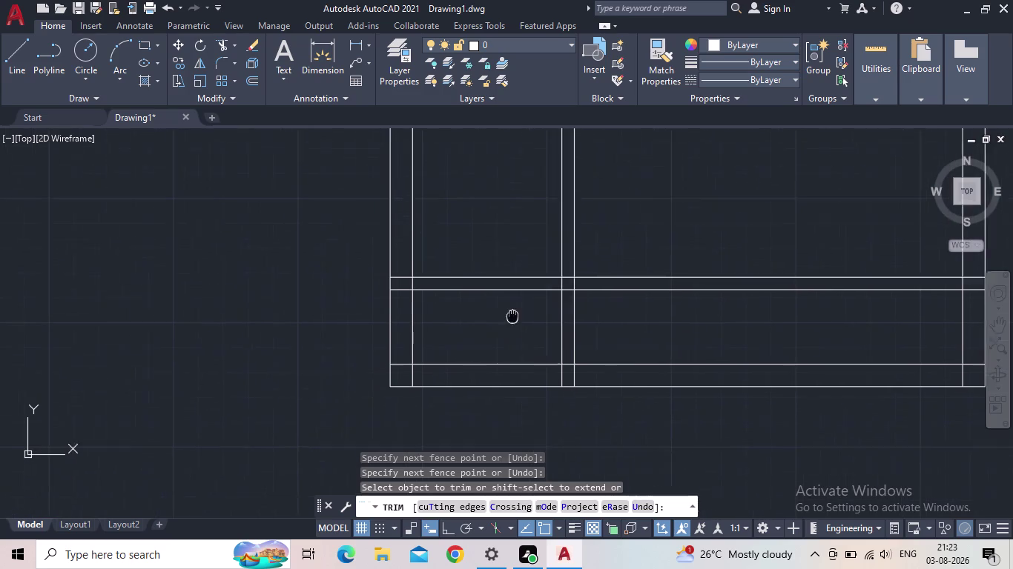
middle_drag(520, 299, 520, 296)
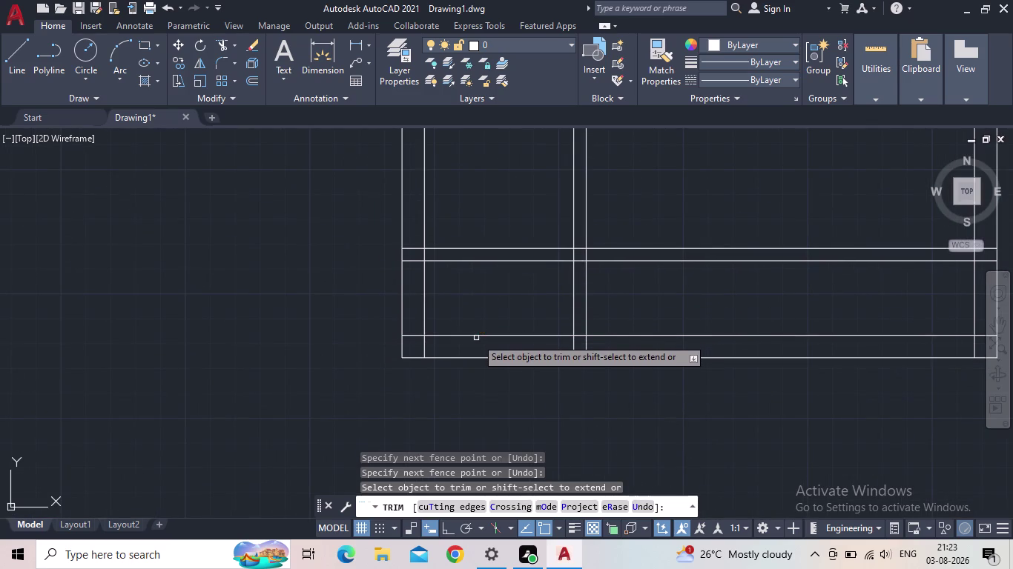
Trim a wall line segment at a junction.
click(476, 337)
middle_drag(519, 309, 520, 277)
scroll(up, 3)
scroll(down, 3)
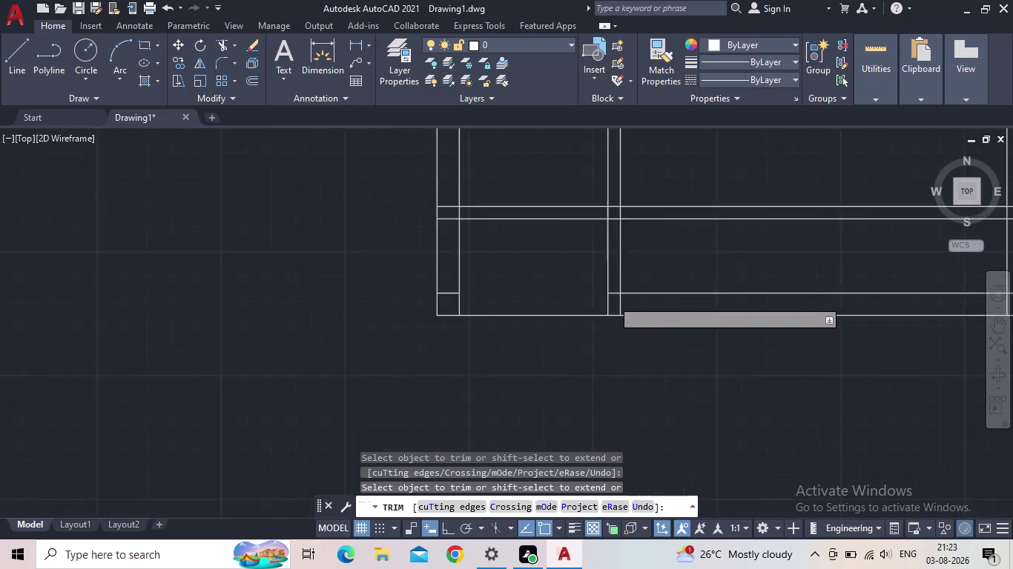
middle_drag(586, 291, 558, 340)
scroll(down, 3)
middle_drag(556, 335, 554, 344)
scroll(up, 3)
middle_drag(667, 333, 641, 374)
scroll(up, 3)
middle_drag(642, 364, 656, 332)
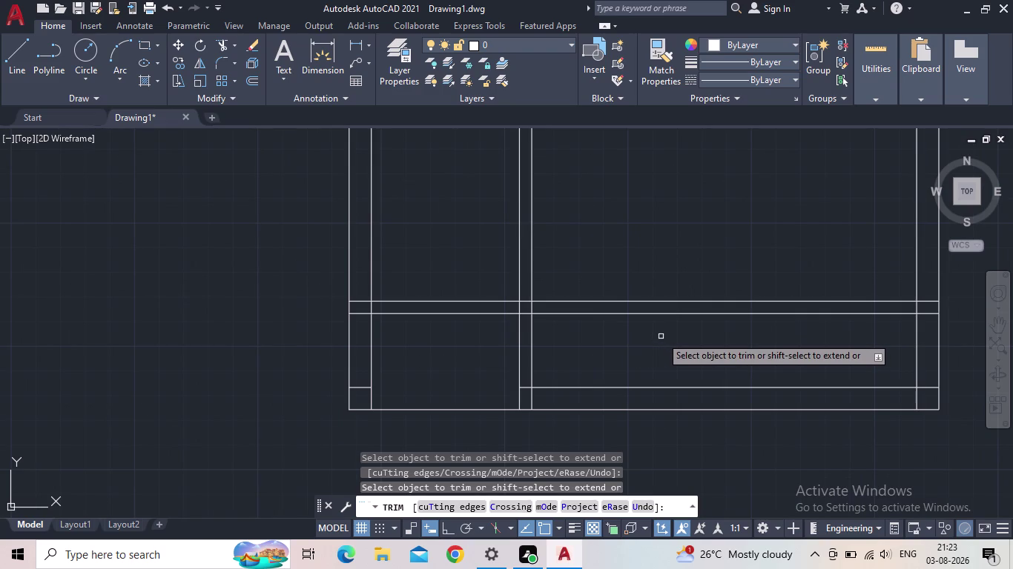
middle_drag(656, 364, 644, 387)
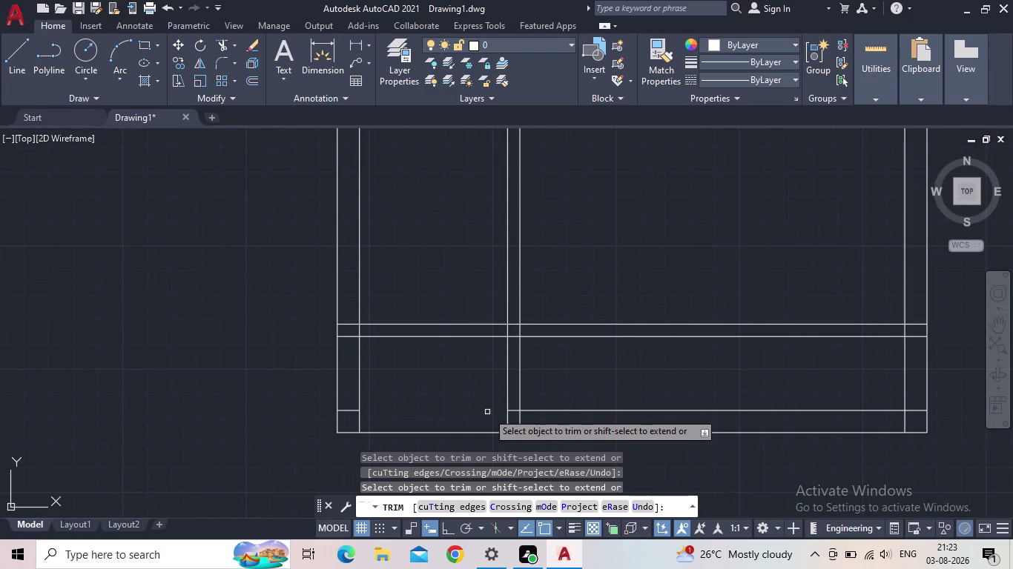
scroll(up, 3)
Fence-trim the lines at the bottom wall junction and end the trim.
click(517, 412)
click(515, 399)
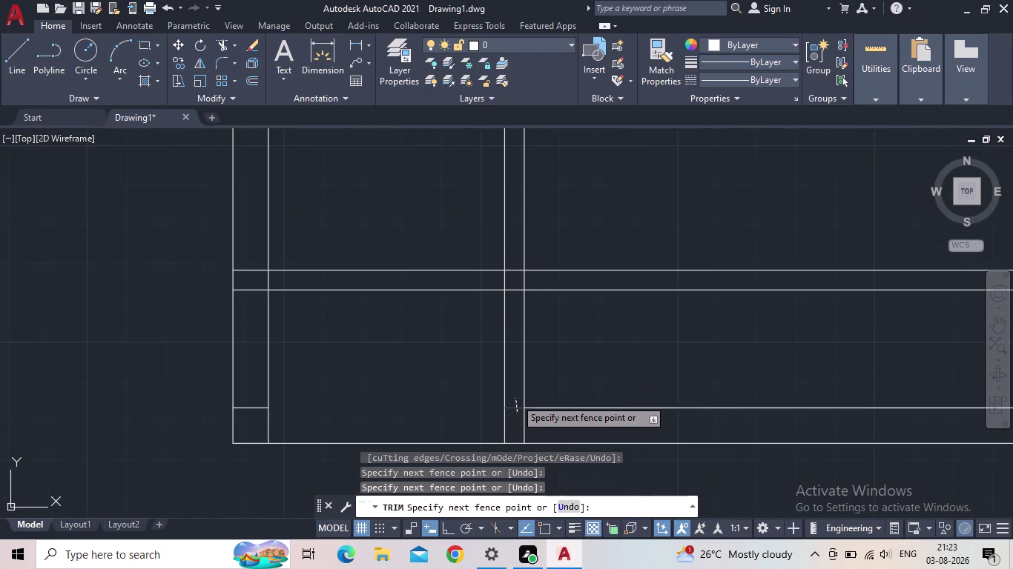
scroll(down, 3)
middle_drag(403, 373, 361, 417)
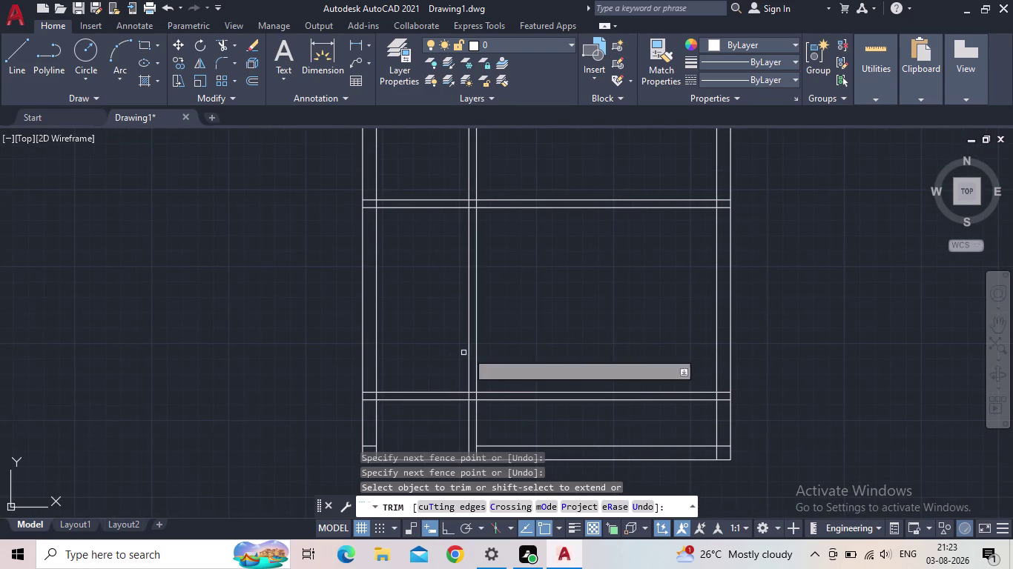
middle_drag(513, 319, 496, 346)
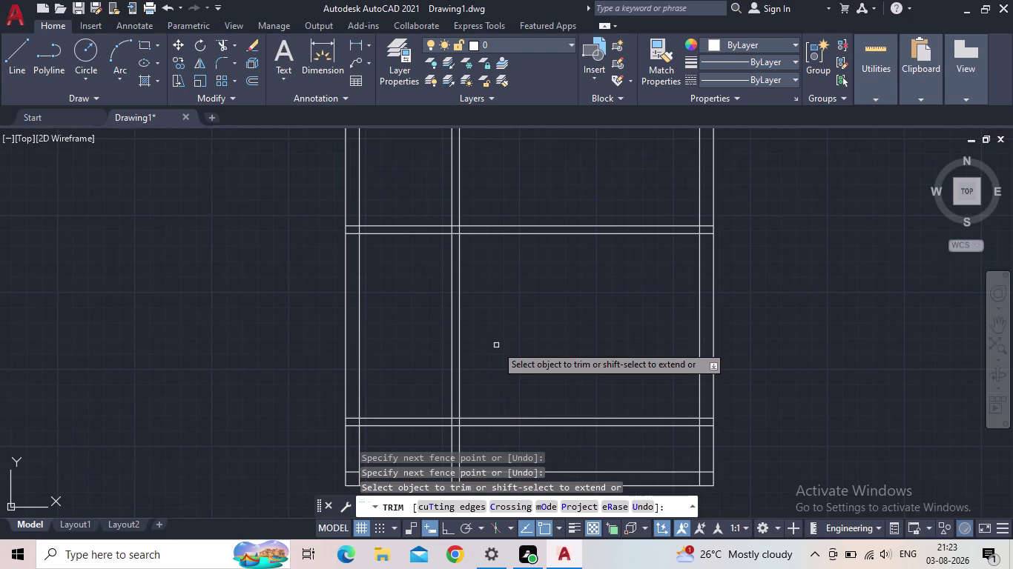
key(Escape)
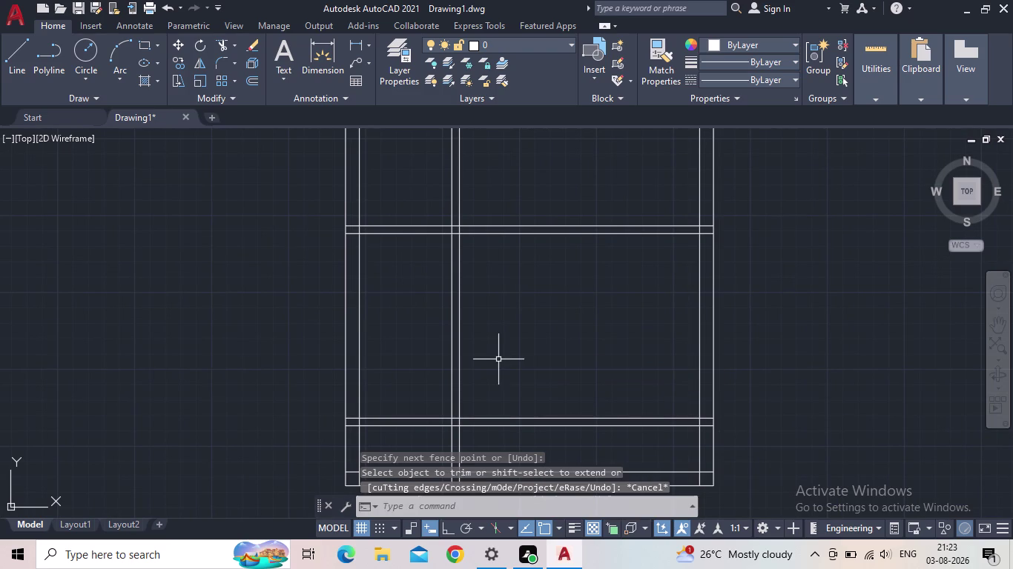
Trim the upper cross wall out of the right room with a fence.
middle_drag(520, 363, 487, 315)
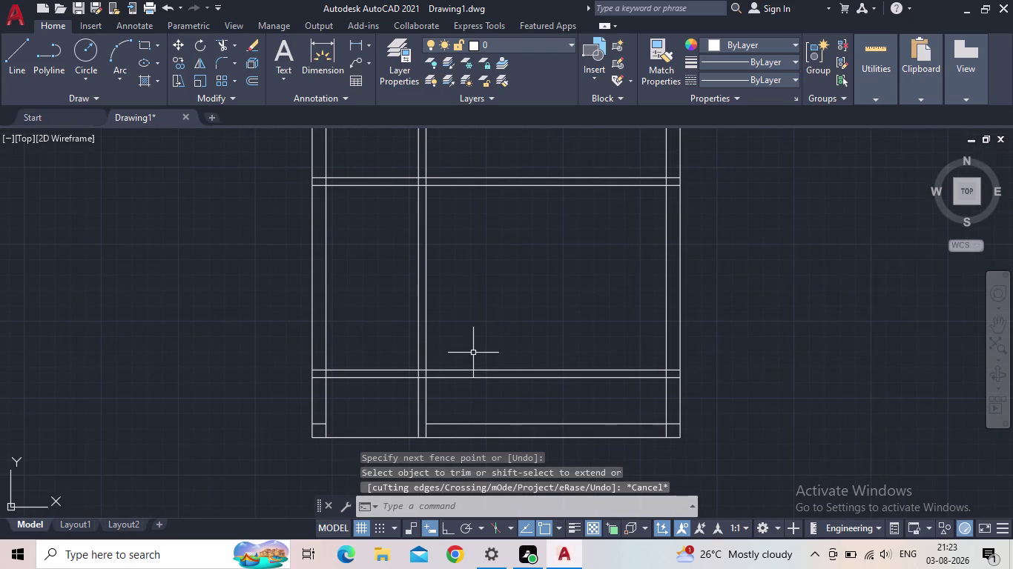
middle_drag(466, 352, 466, 368)
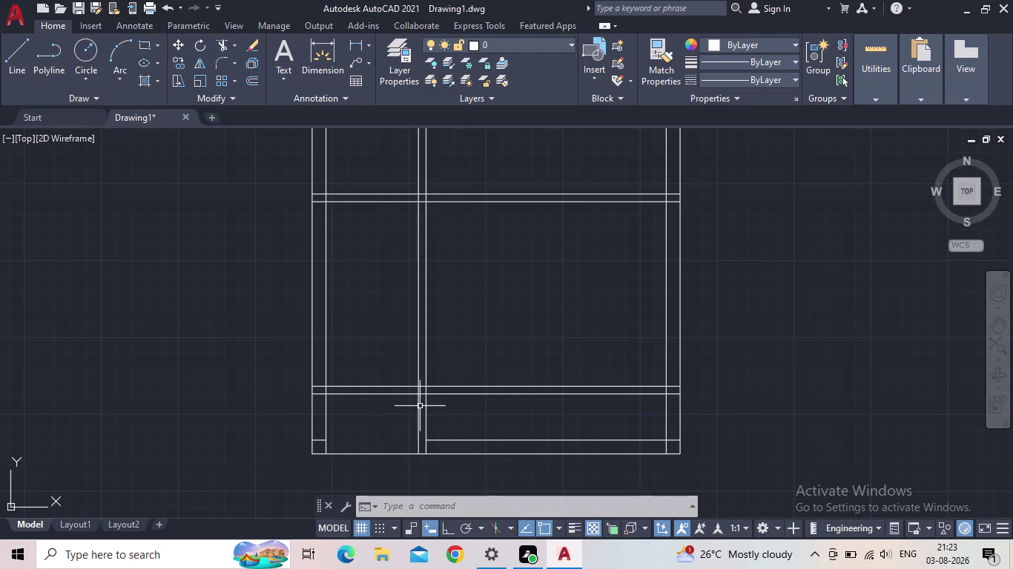
middle_drag(523, 367, 481, 380)
middle_drag(497, 310, 497, 342)
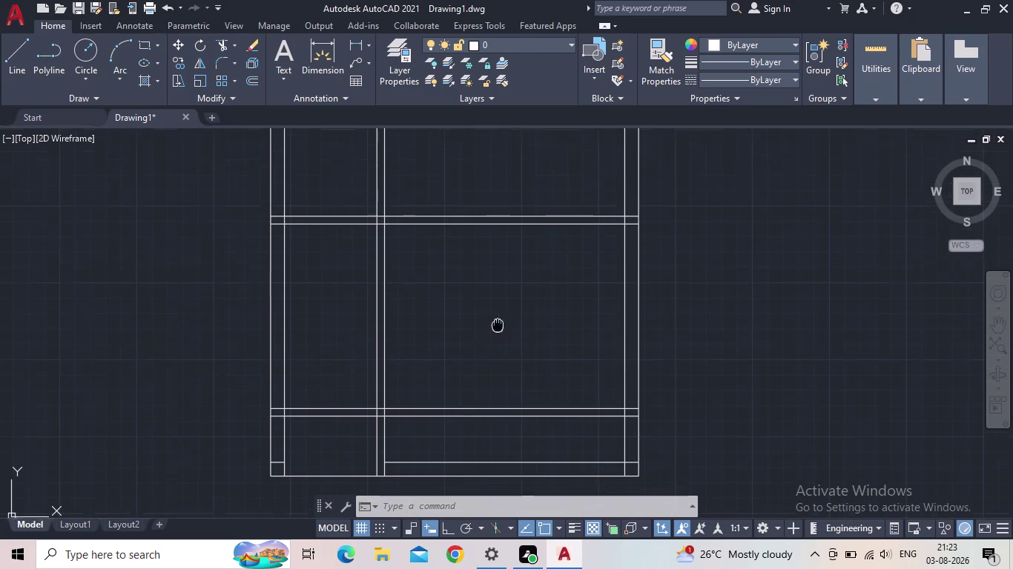
middle_drag(497, 343, 497, 352)
text(tr)
key(space)
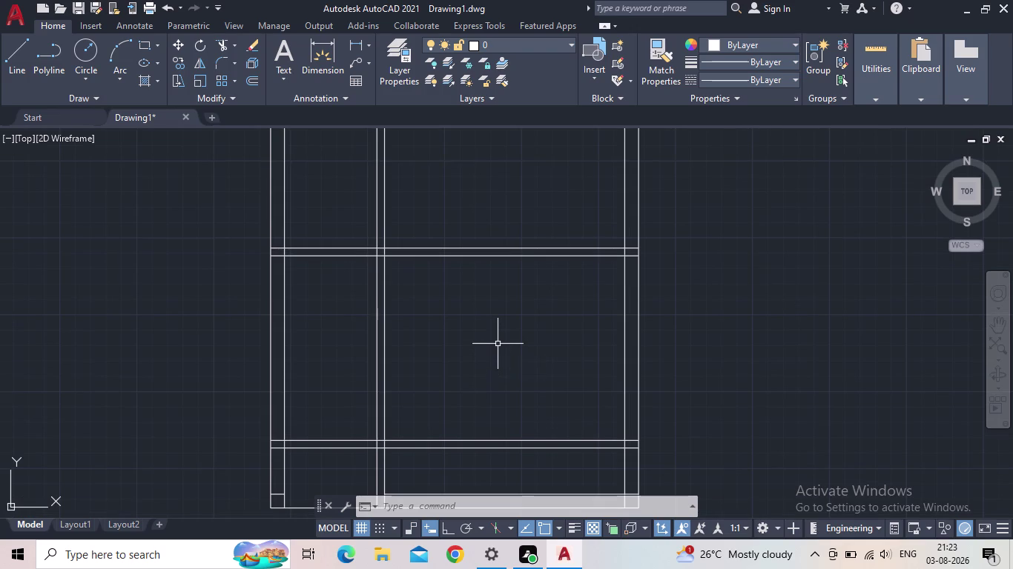
drag(498, 331, 478, 231)
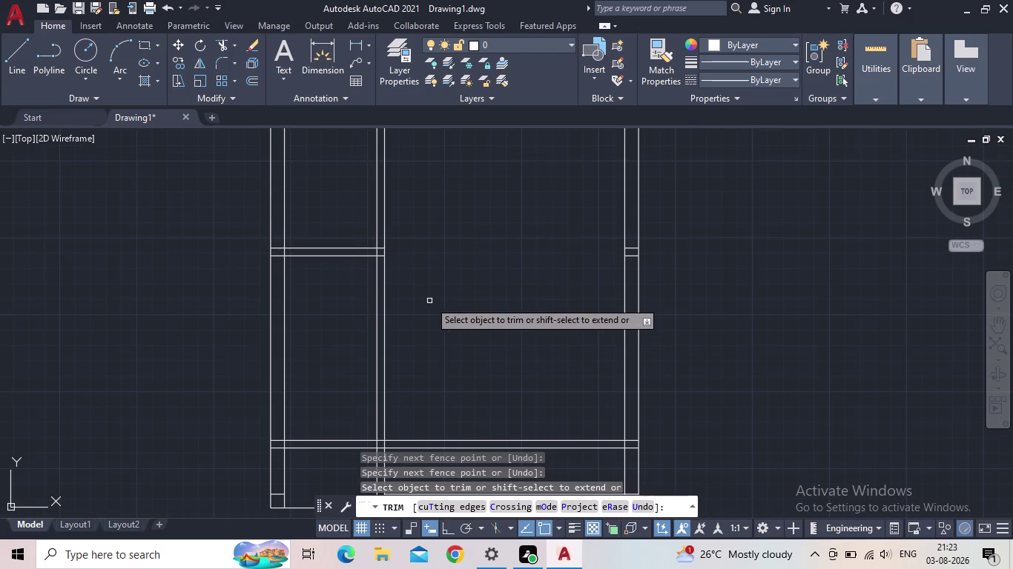
key(Escape)
middle_drag(458, 315, 490, 266)
key(o)
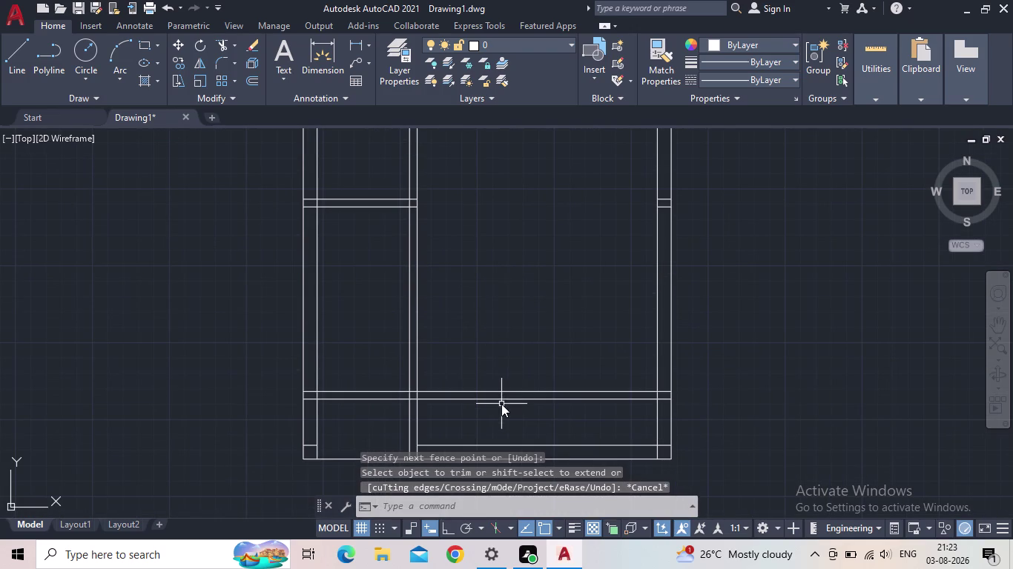
key(Return)
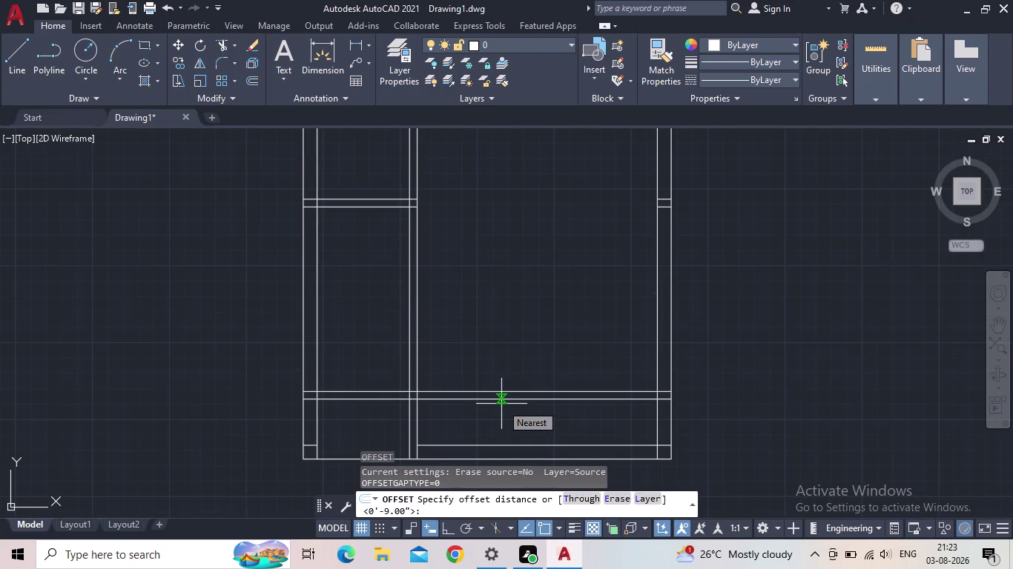
Offset the lower cross wall line 10' upward.
text(10')
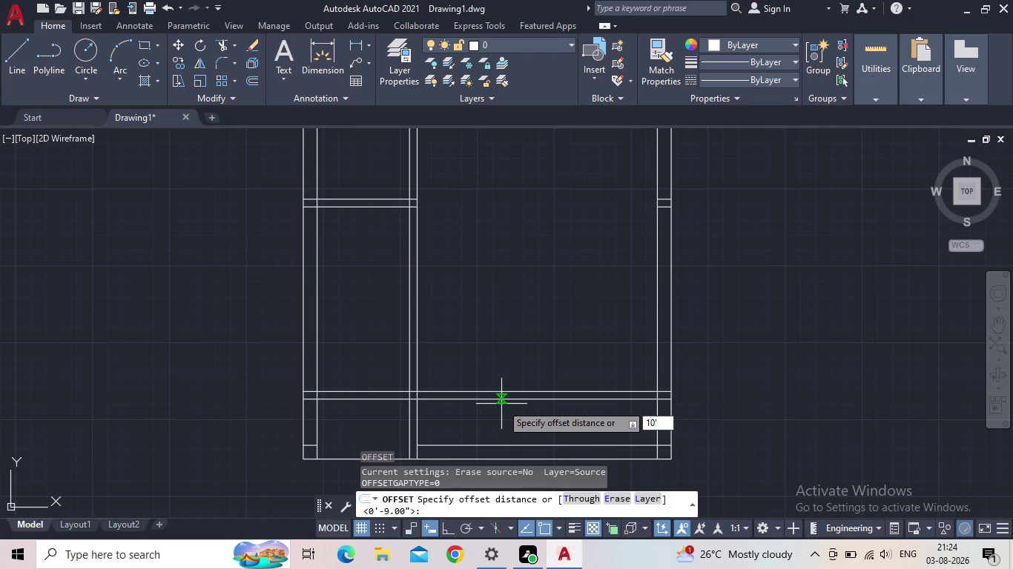
key(Return)
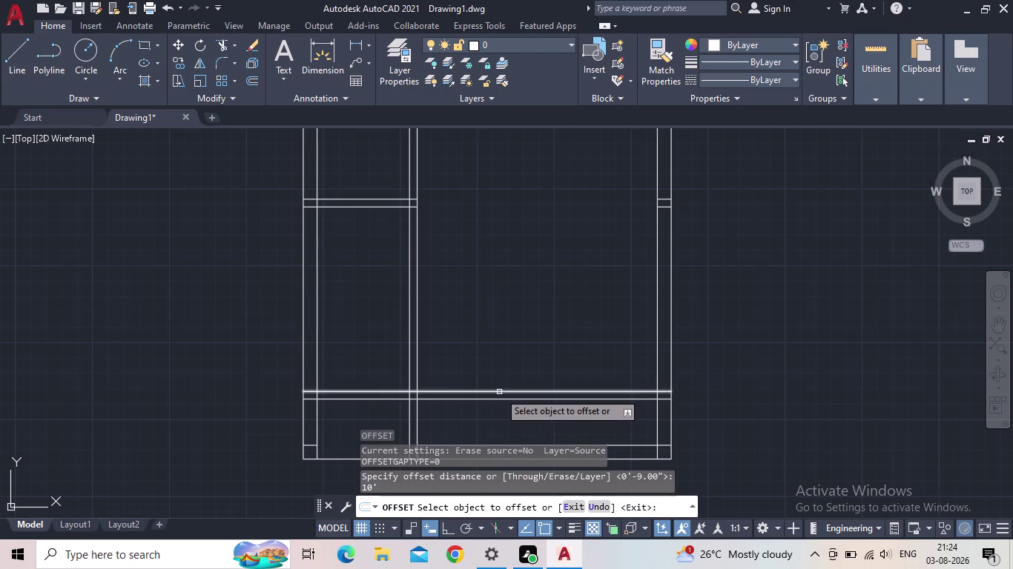
click(502, 390)
click(501, 256)
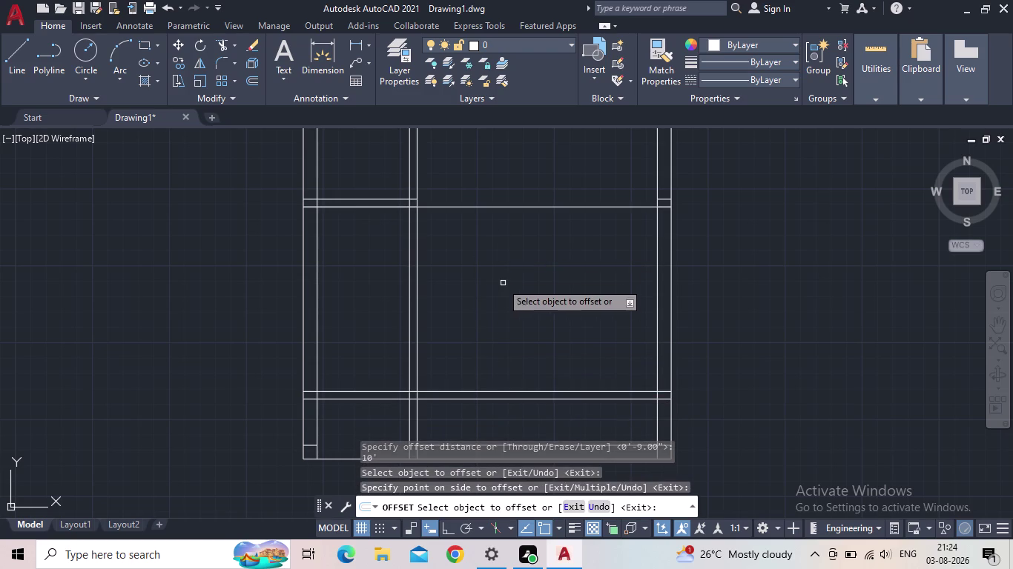
key(Escape)
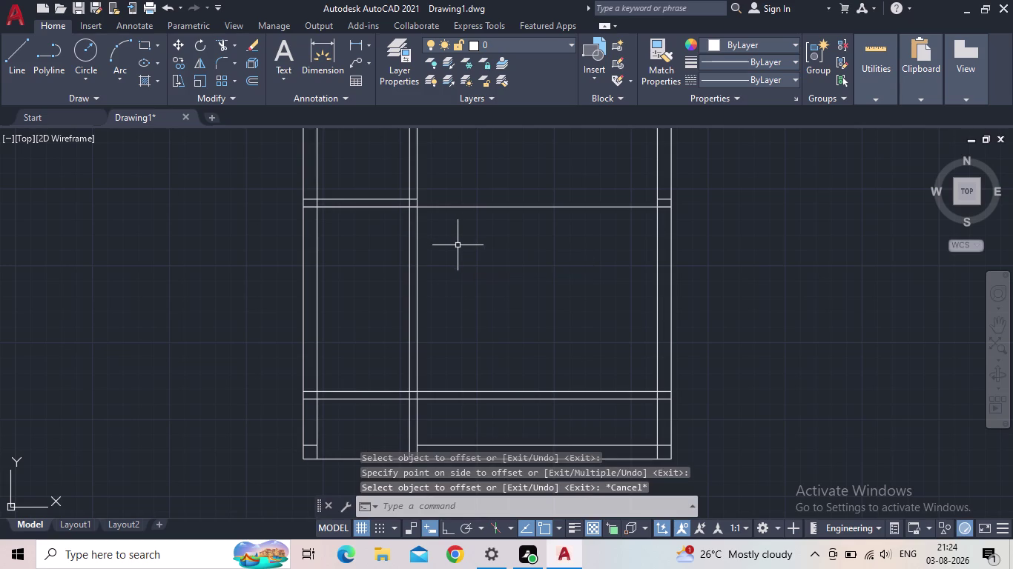
Extend the other upper line across the right room with EX.
scroll(up, 3)
key(e)
key(x)
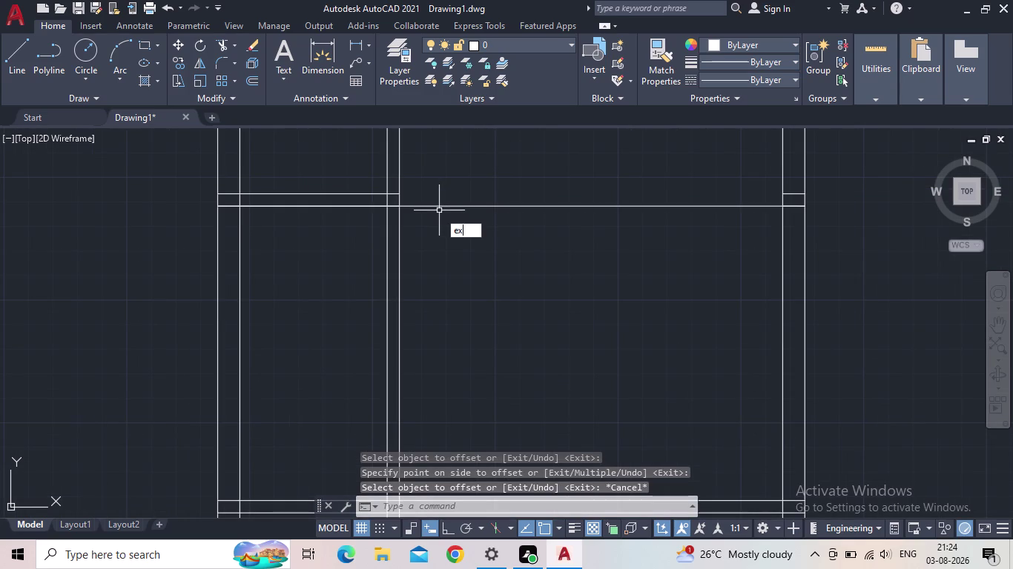
key(Return)
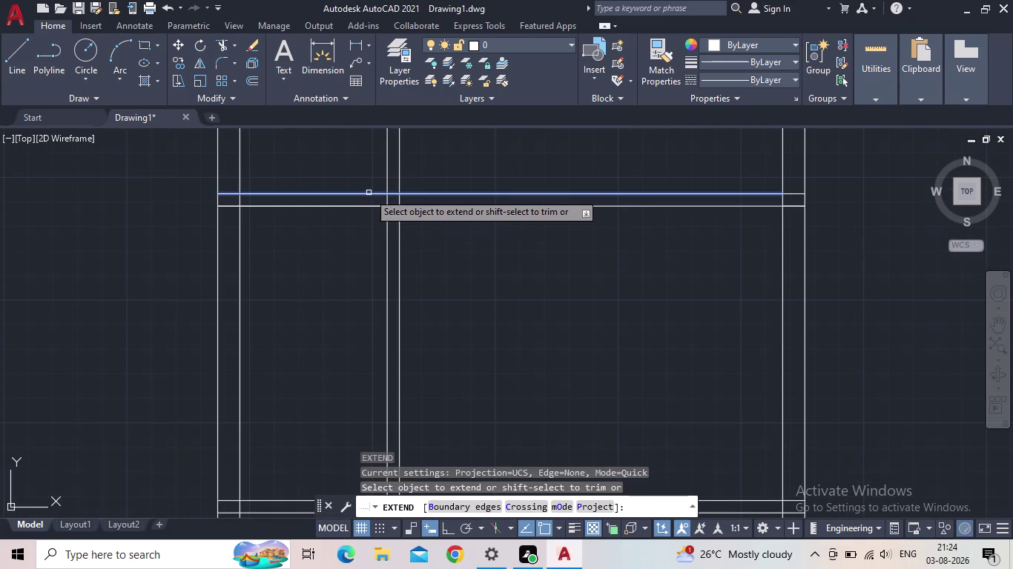
click(369, 192)
key(Escape)
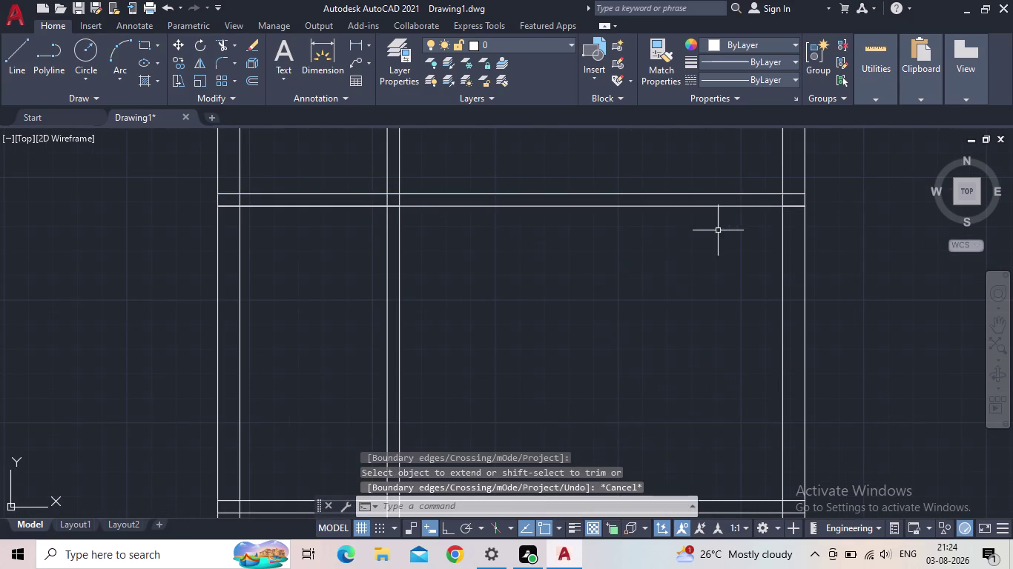
scroll(up, 3)
scroll(down, 3)
middle_drag(593, 223, 542, 216)
scroll(up, 3)
middle_drag(564, 297, 543, 254)
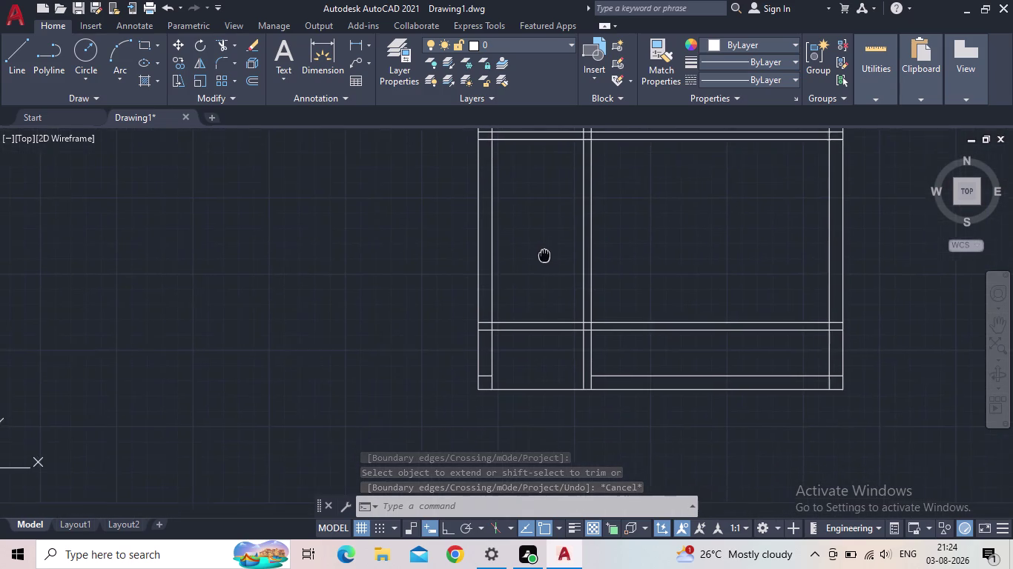
Fence-trim the lower cross wall lines out of the left room with TR.
middle_drag(543, 254, 539, 261)
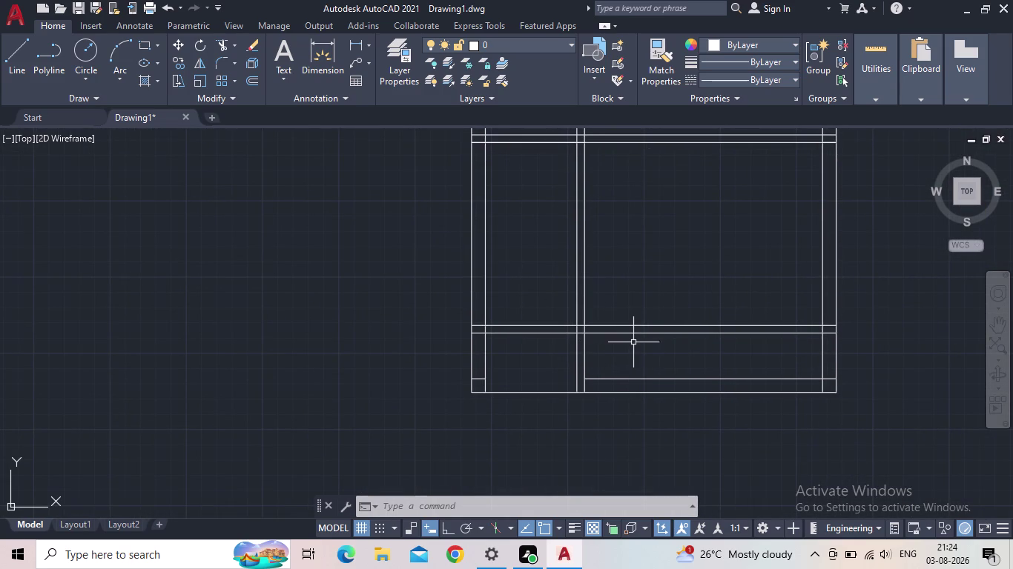
middle_drag(633, 343, 601, 358)
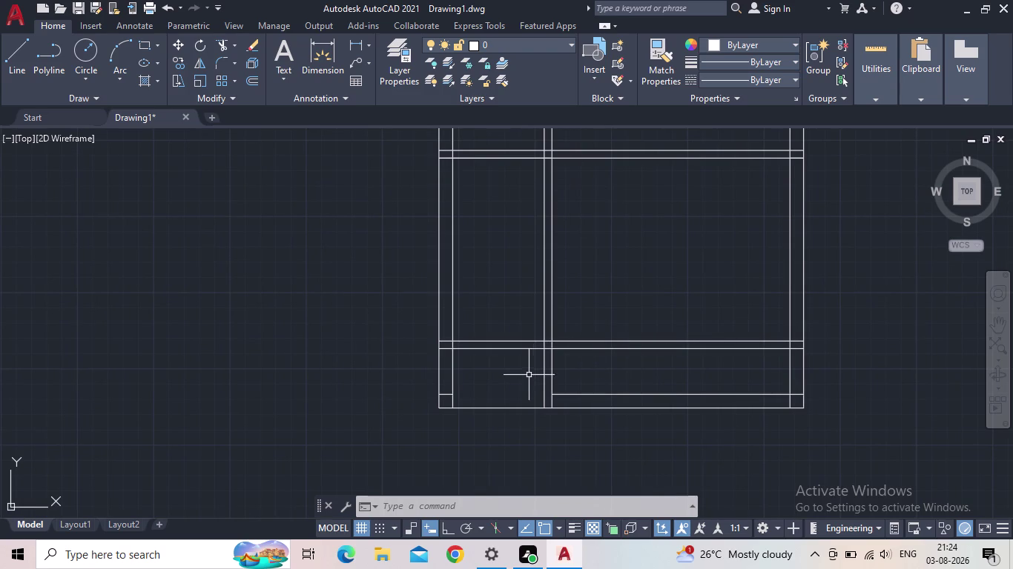
key(Escape)
text(tr)
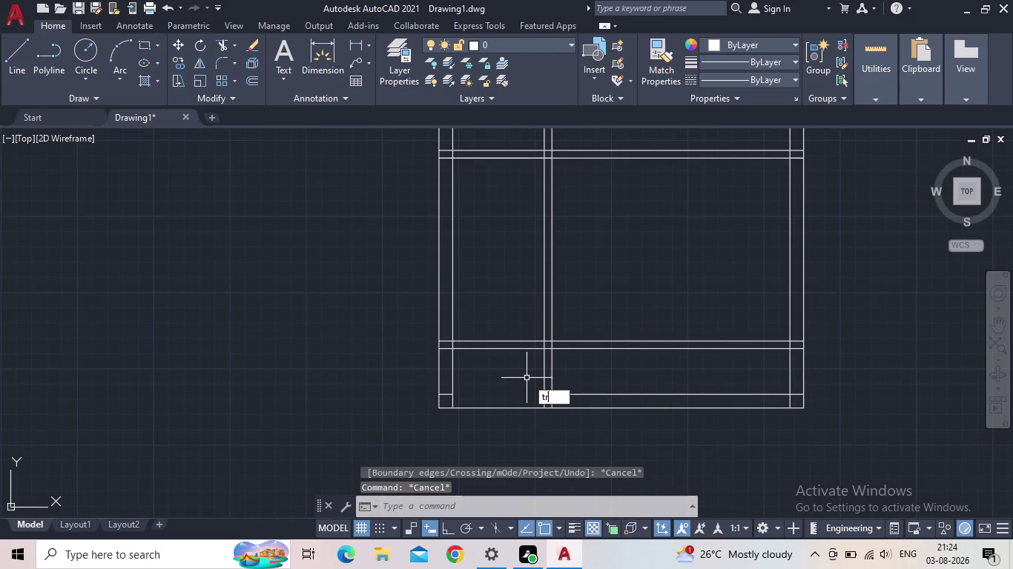
key(space)
drag(526, 378, 504, 314)
Dismiss the trim mode prompt, end trimming, and undo the last view change.
middle_drag(488, 318, 490, 373)
key(Escape)
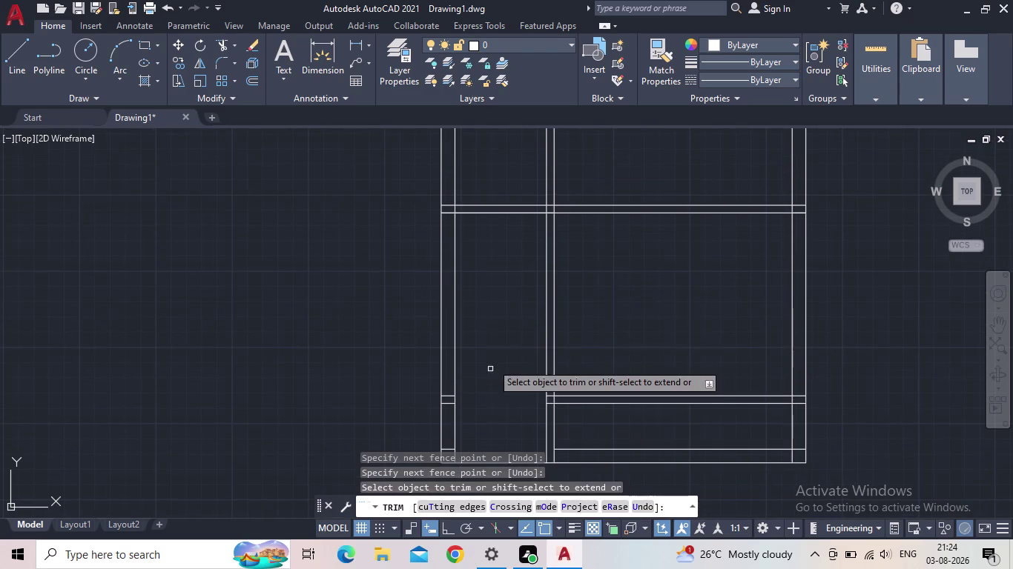
key(o)
key(Return)
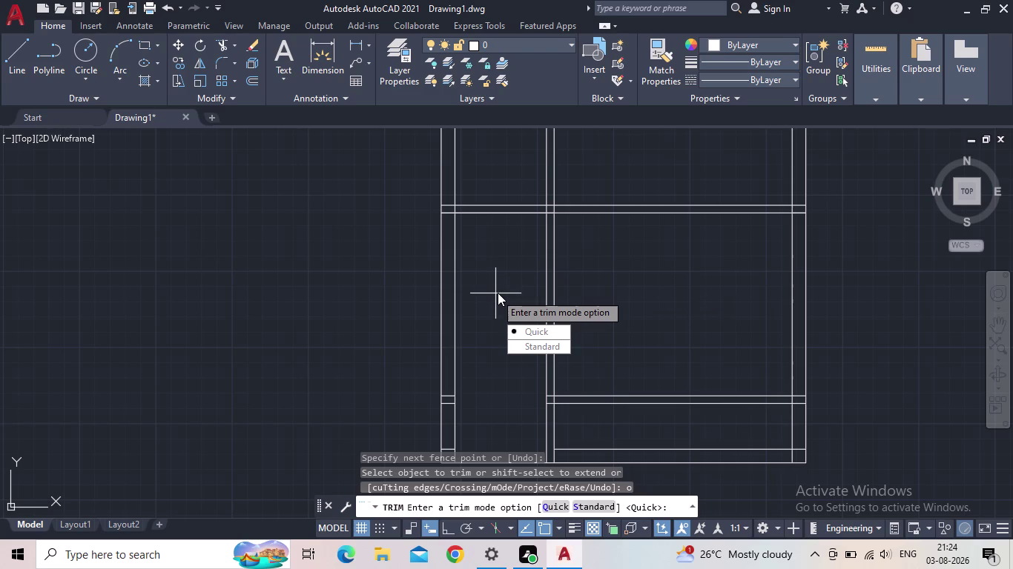
middle_drag(547, 318, 534, 279)
key(Escape)
key(Escape)
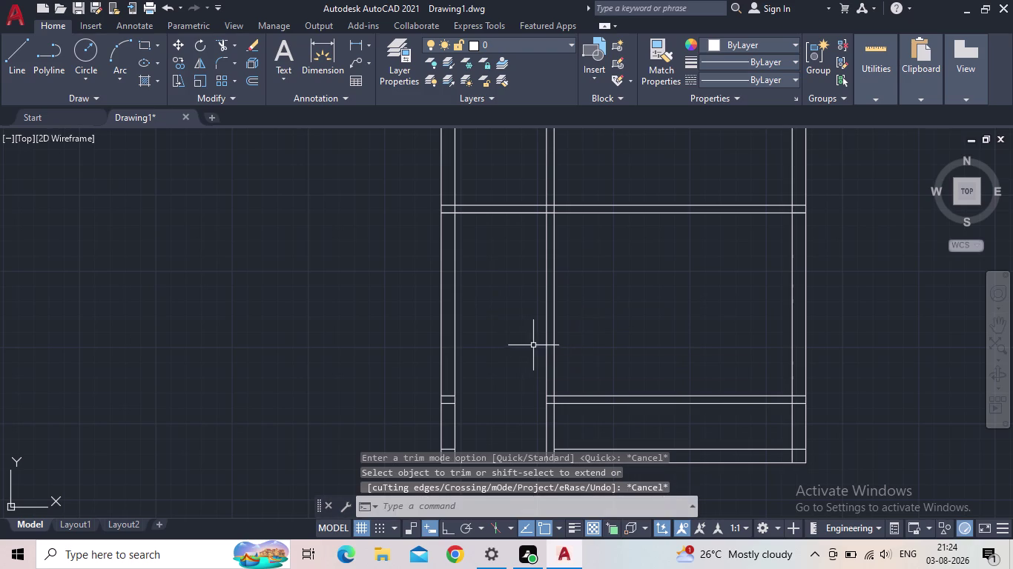
middle_drag(538, 346, 541, 313)
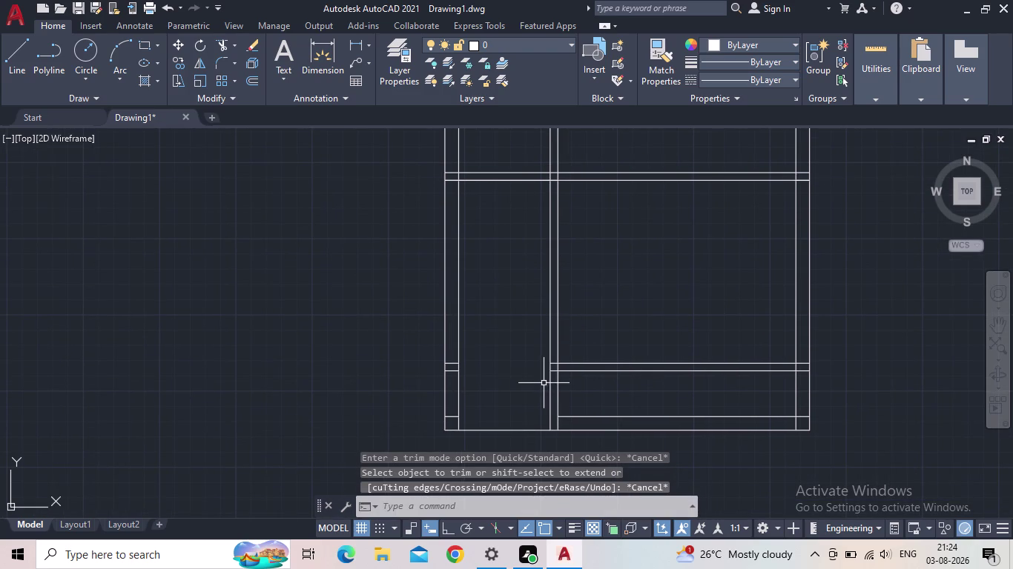
scroll(up, 3)
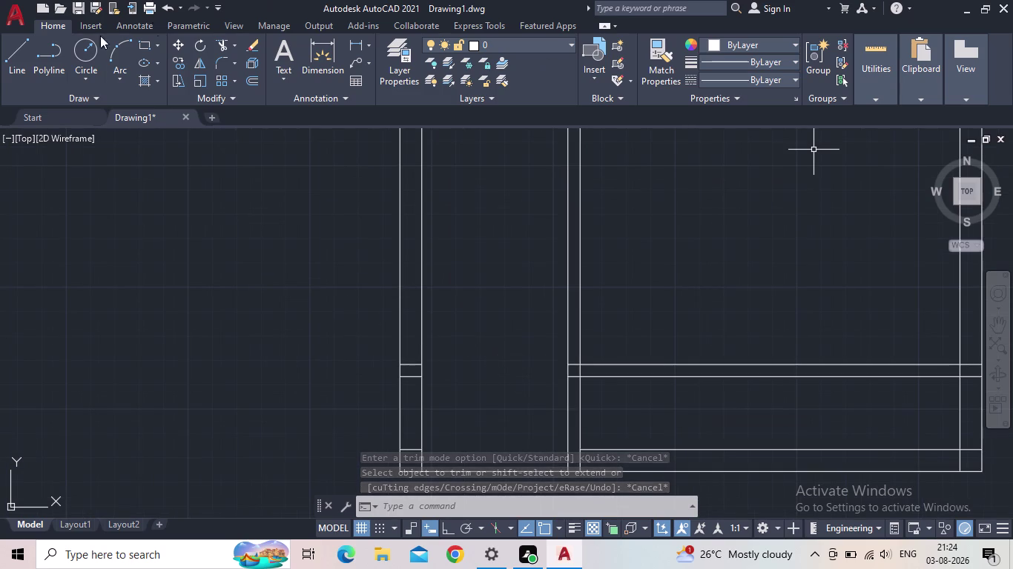
click(166, 6)
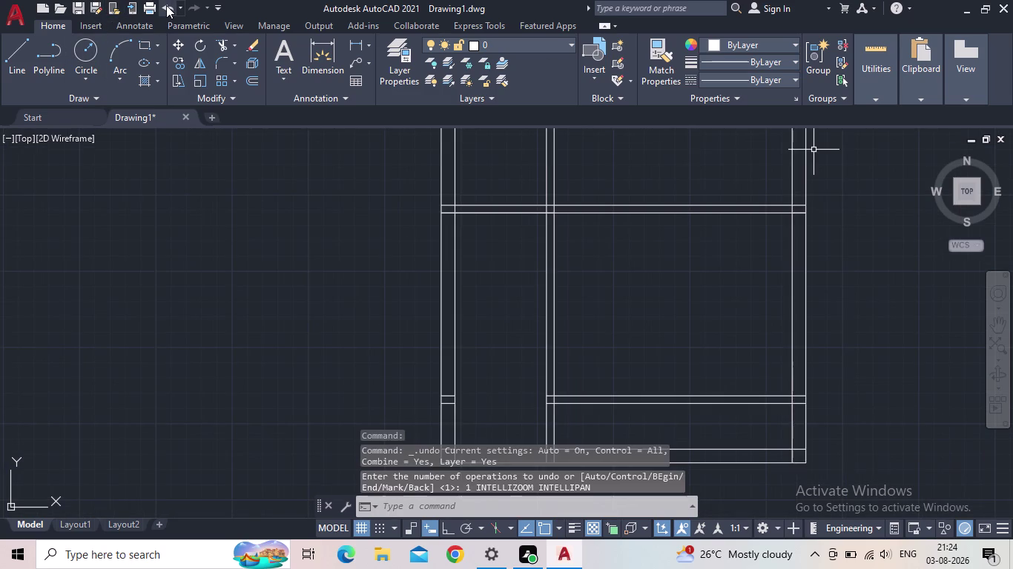
Undo the trim so the lower cross wall spans the left room again.
click(166, 6)
key(Escape)
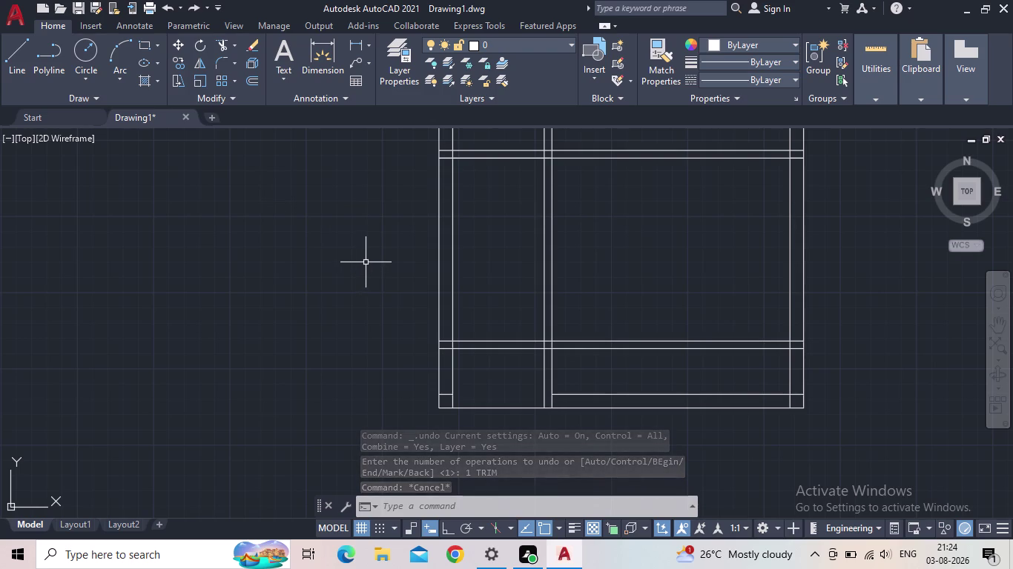
middle_drag(360, 259, 344, 226)
scroll(up, 3)
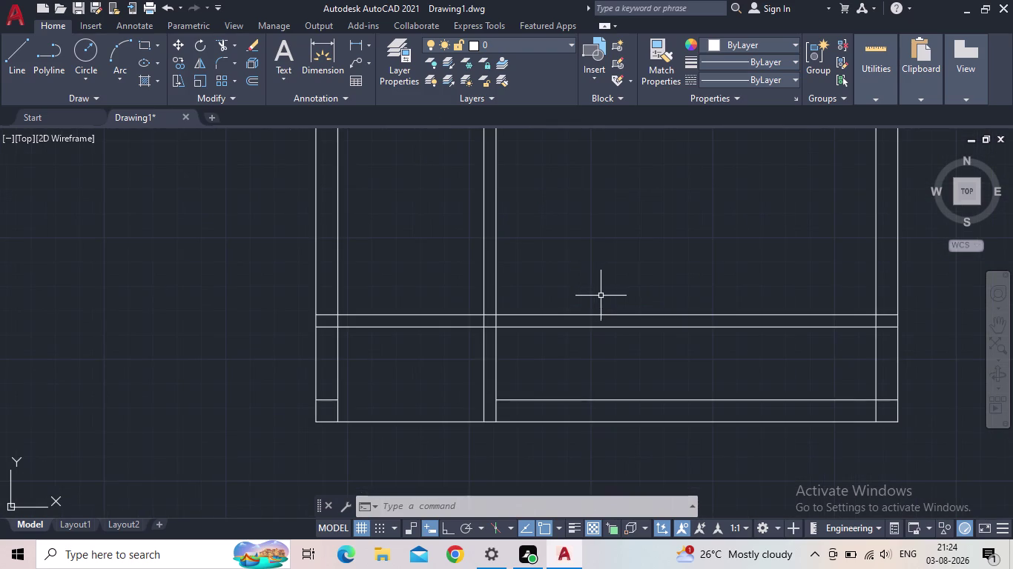
middle_drag(594, 295, 607, 341)
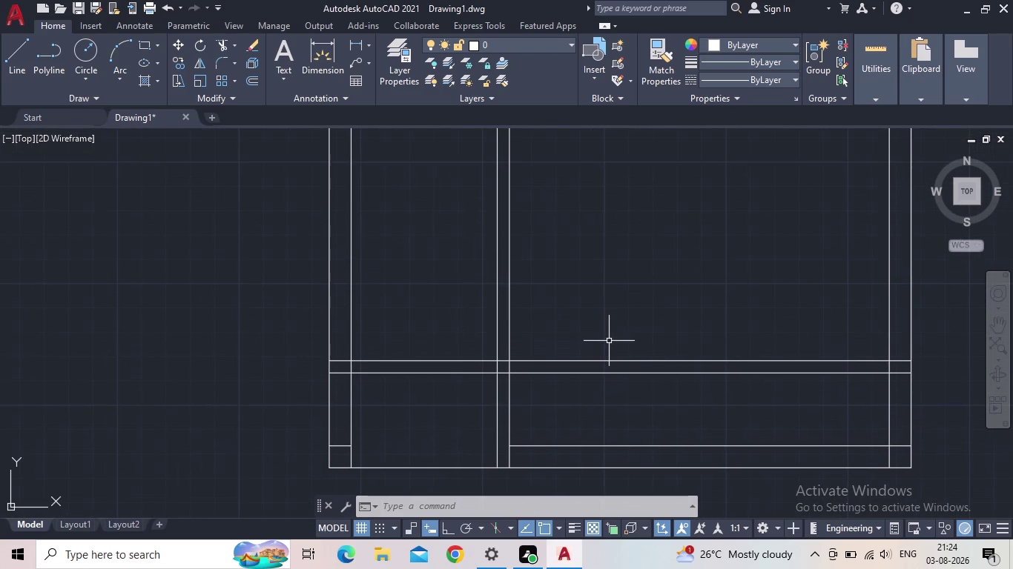
middle_drag(583, 390, 559, 337)
click(22, 53)
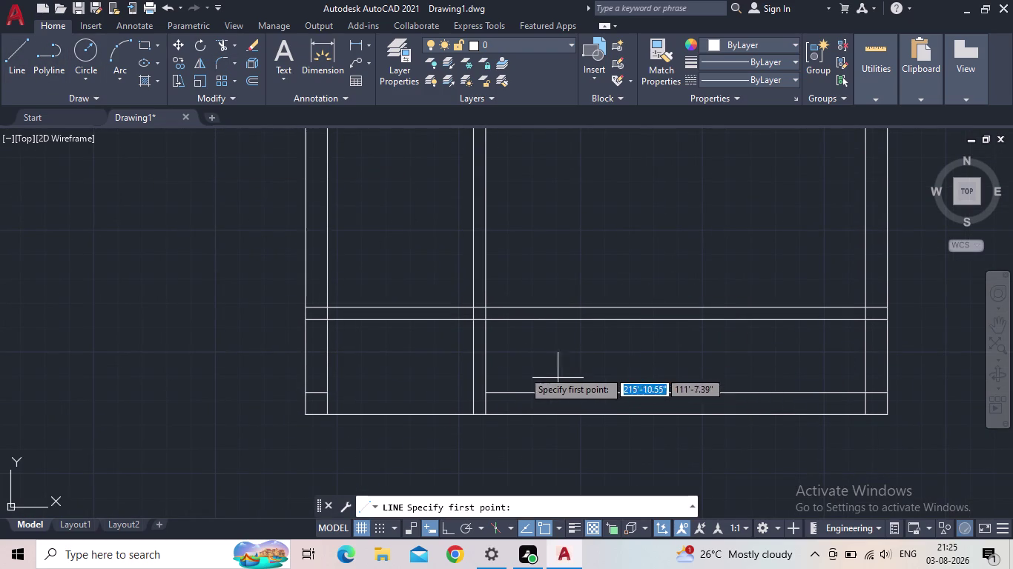
Draw a horizontal line in the lower right room from the interior wall to the right wall.
scroll(up, 3)
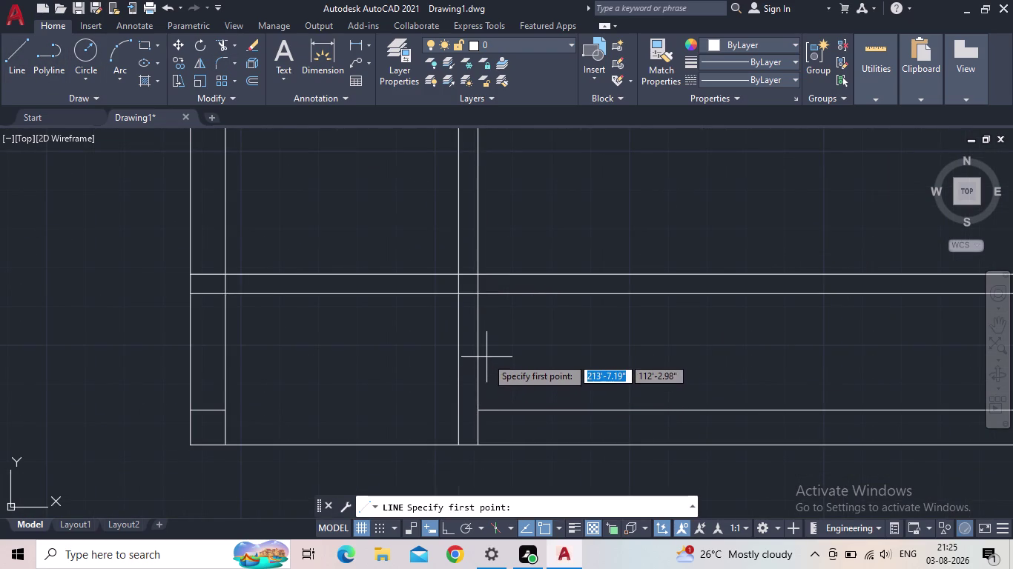
scroll(down, 3)
click(486, 346)
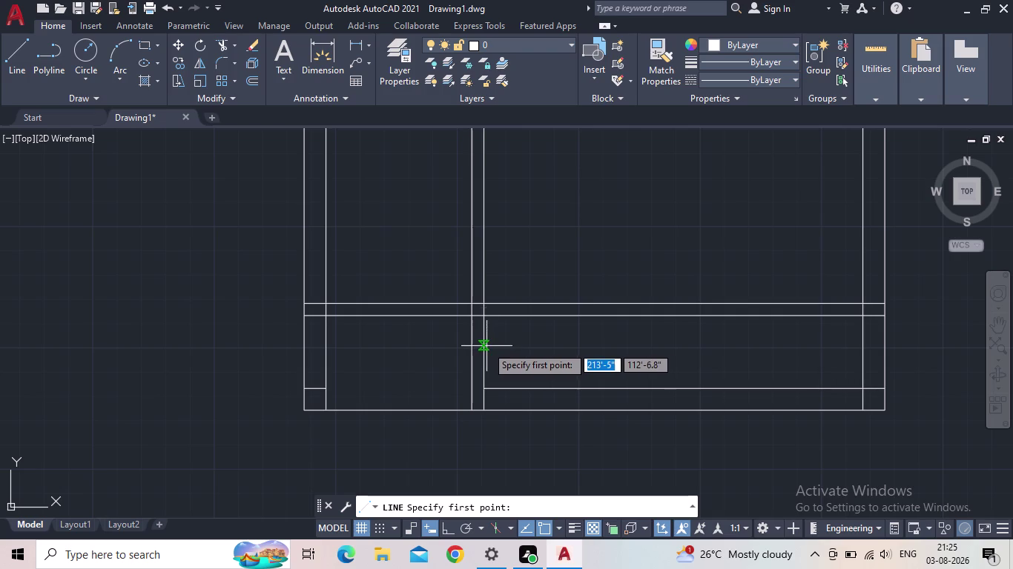
click(866, 350)
key(Escape)
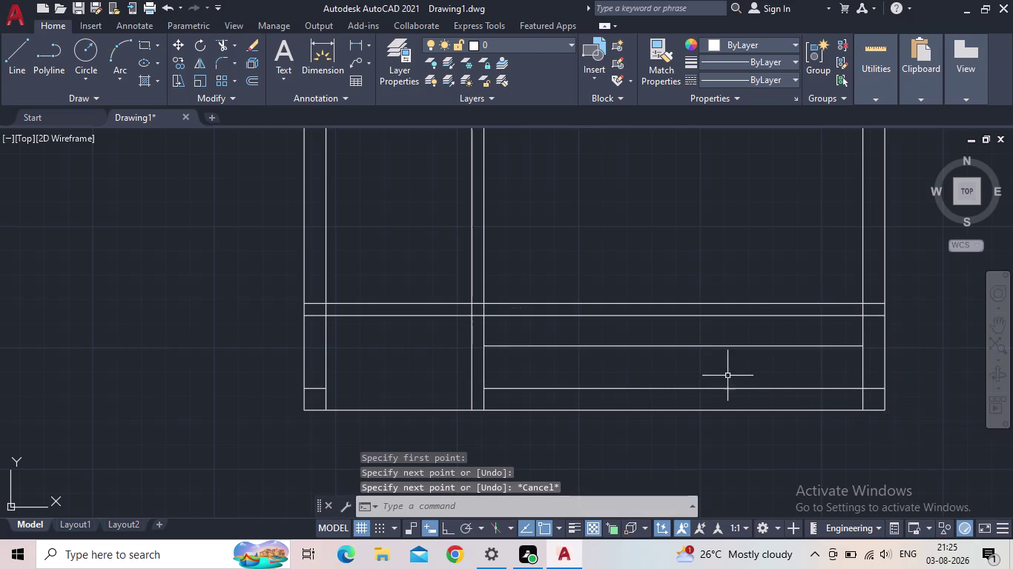
middle_drag(725, 371, 723, 395)
Fence-trim wall lines near the lower rooms, then cancel the trim.
key(t)
key(r)
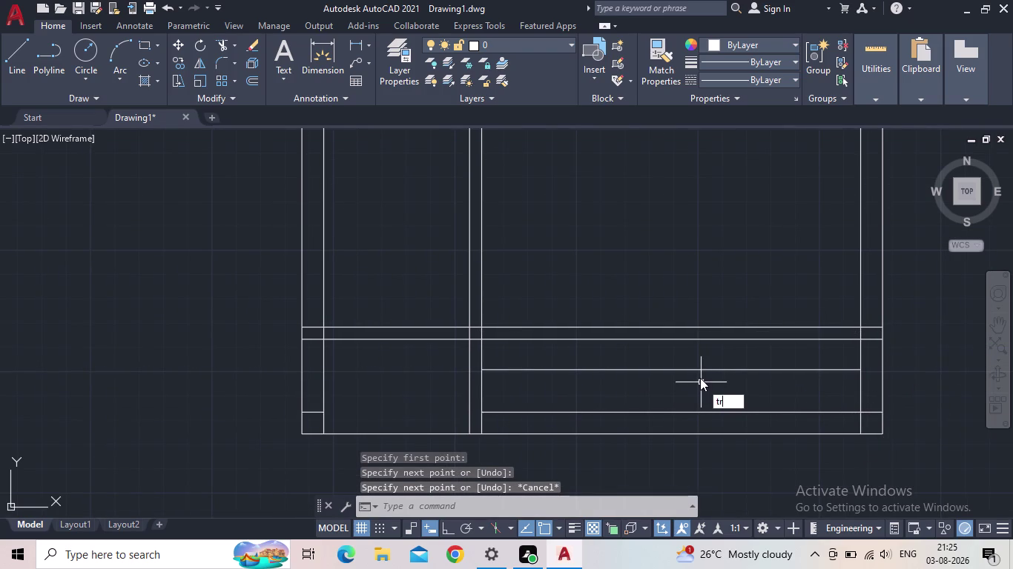
key(space)
drag(677, 356, 654, 296)
scroll(down, 3)
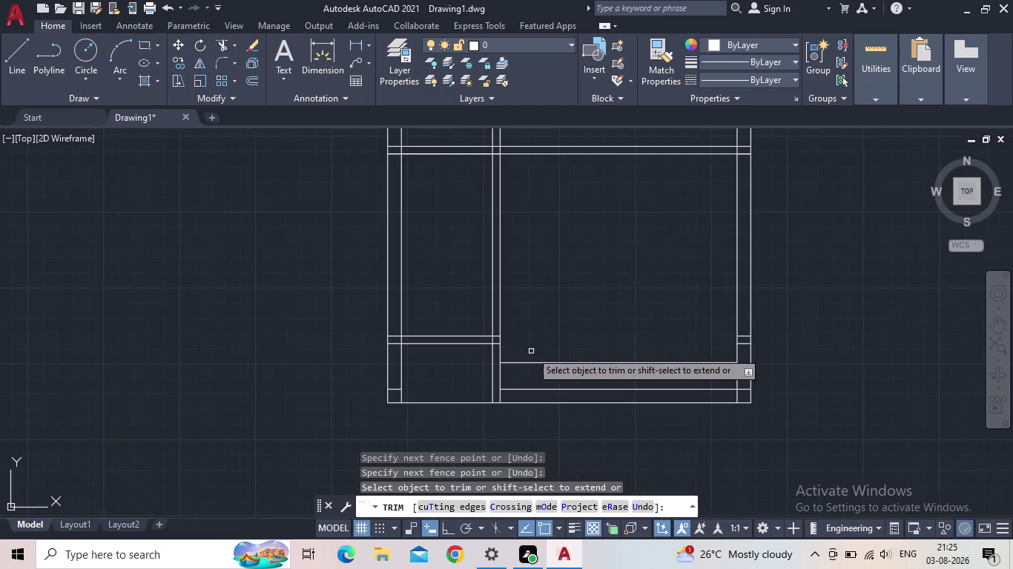
middle_drag(566, 331, 550, 375)
key(Escape)
scroll(up, 3)
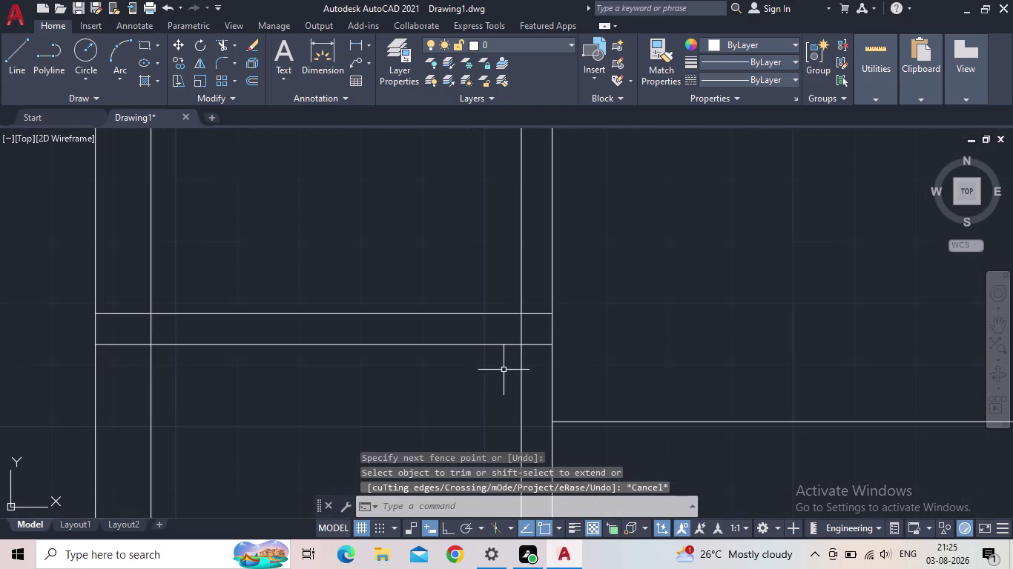
Fence-trim the lines where the left room's cross wall meets the interior wall.
key(t)
key(r)
key(space)
drag(542, 365, 543, 296)
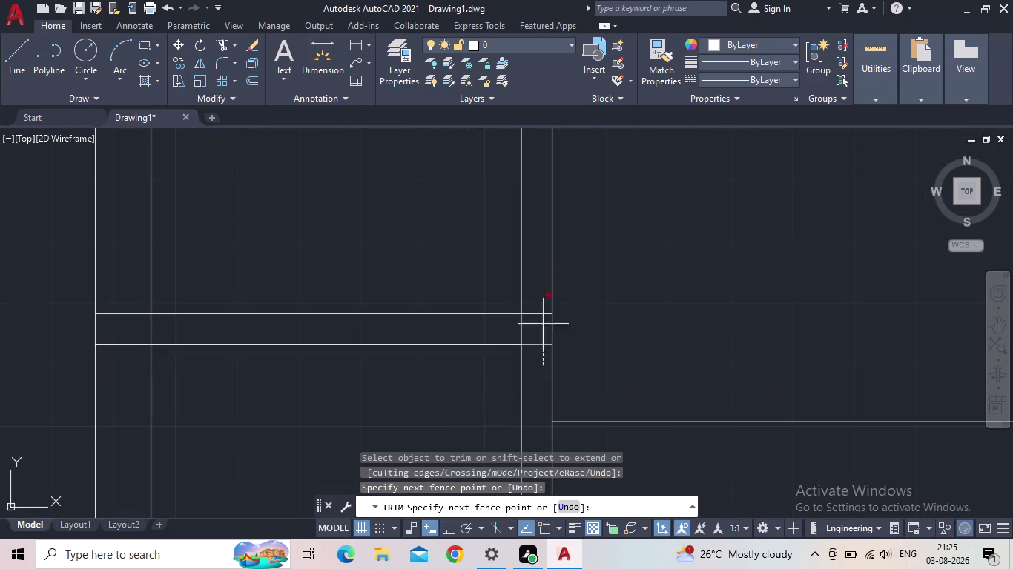
drag(543, 296, 544, 289)
drag(534, 337, 501, 331)
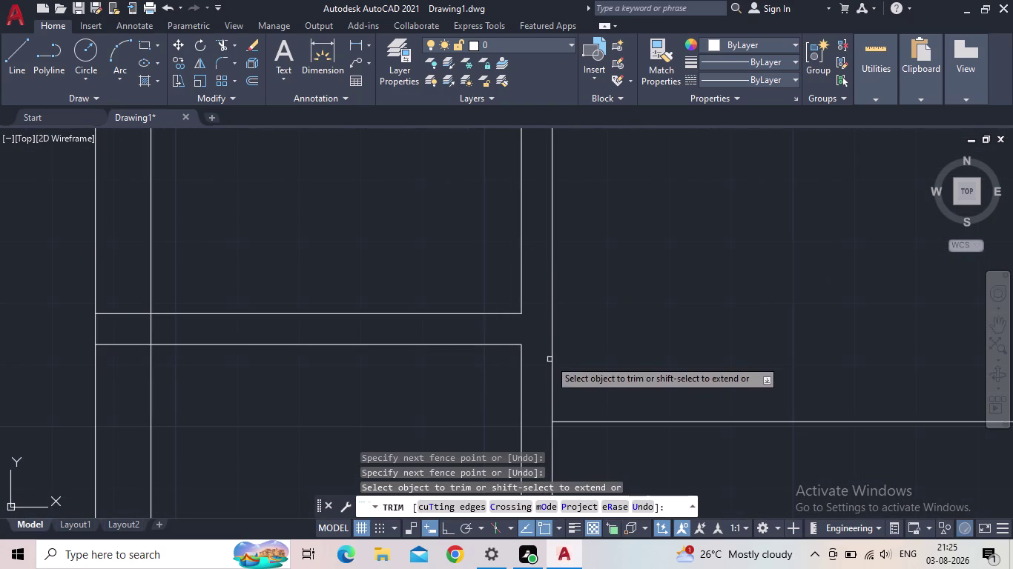
scroll(down, 3)
middle_drag(578, 350, 472, 372)
key(Escape)
Bring up the trim mode option, dismiss it, and end trimming.
scroll(down, 3)
middle_drag(498, 366, 492, 342)
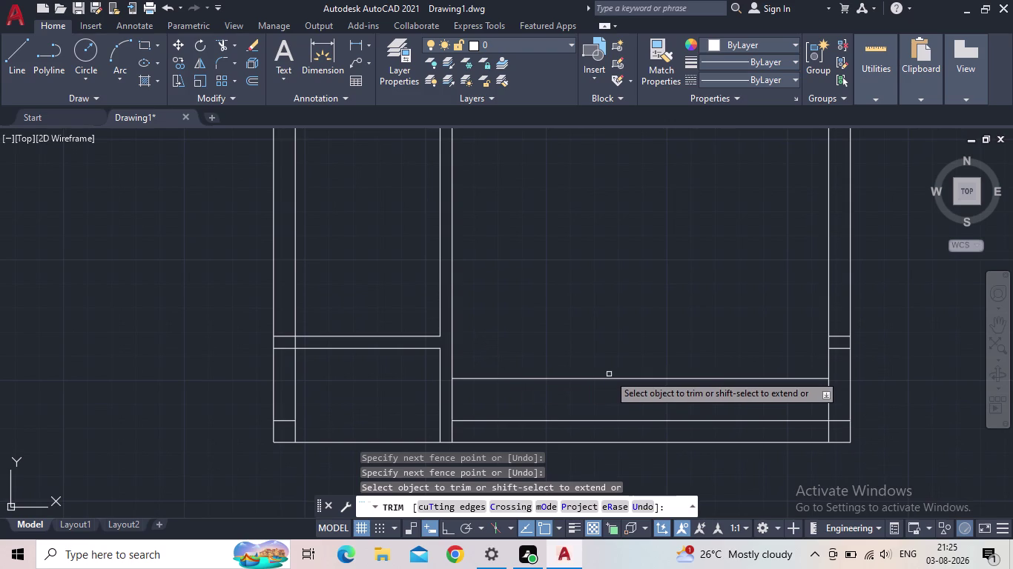
scroll(up, 3)
scroll(down, 3)
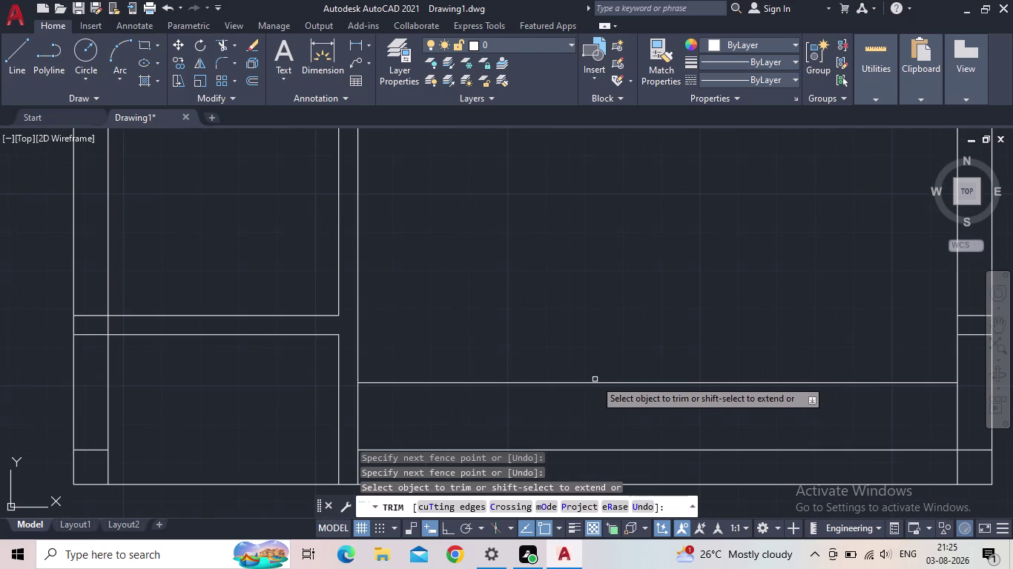
key(o)
key(Return)
key(Escape)
key(Escape)
key(Escape)
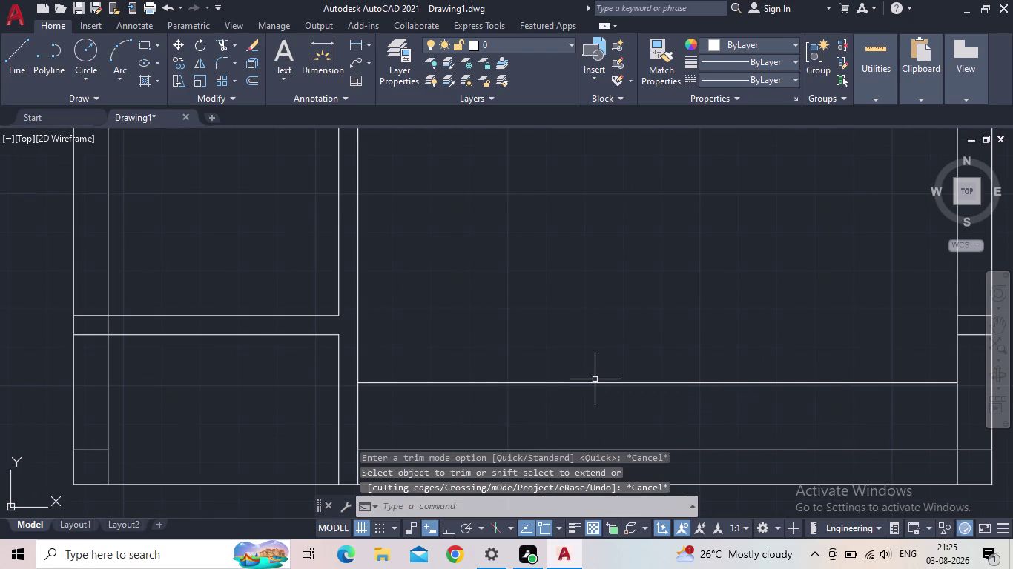
Offset the lower right room's new line 5" upward.
key(o)
key(Return)
text(5")
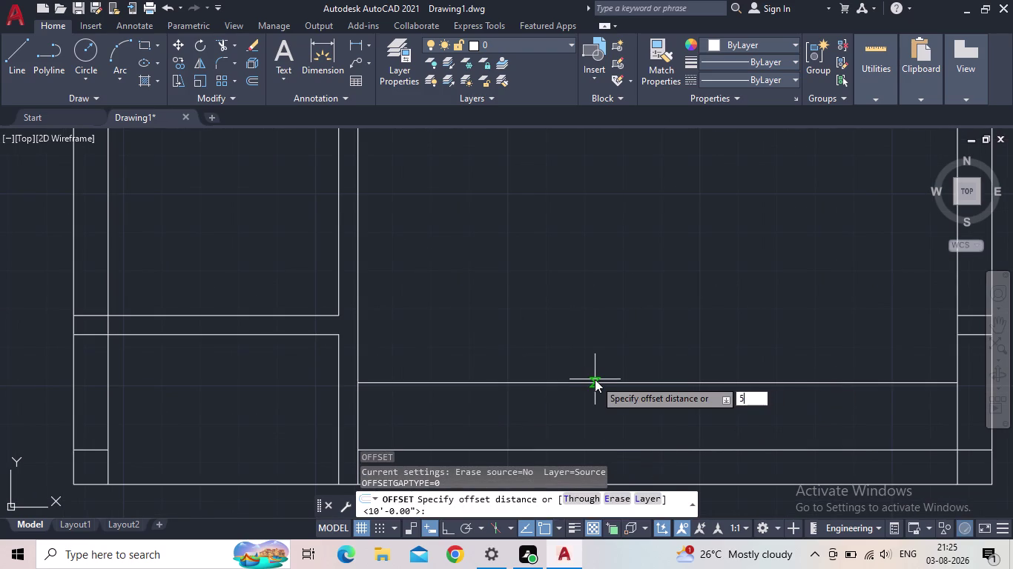
key(Return)
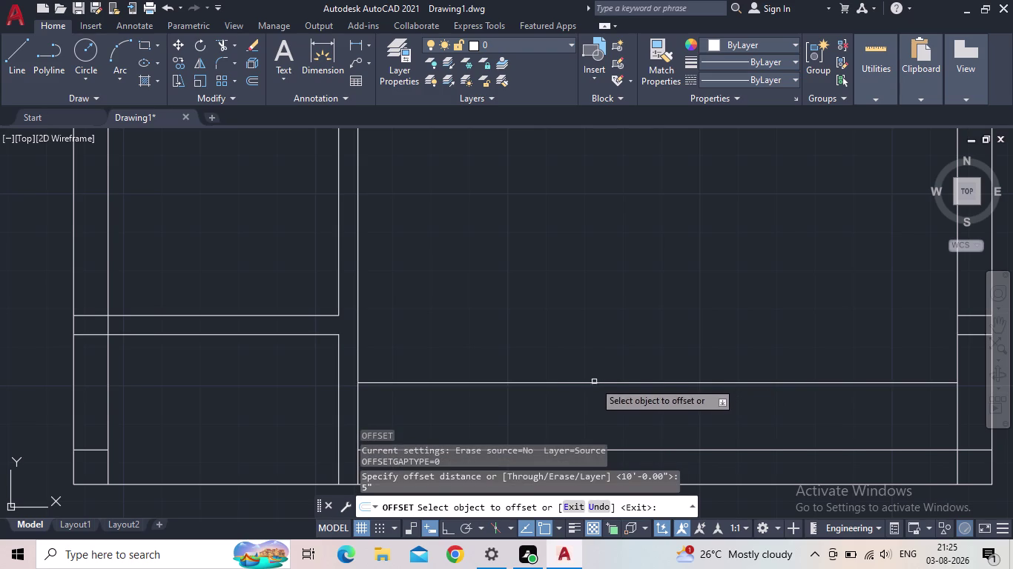
click(593, 385)
click(590, 364)
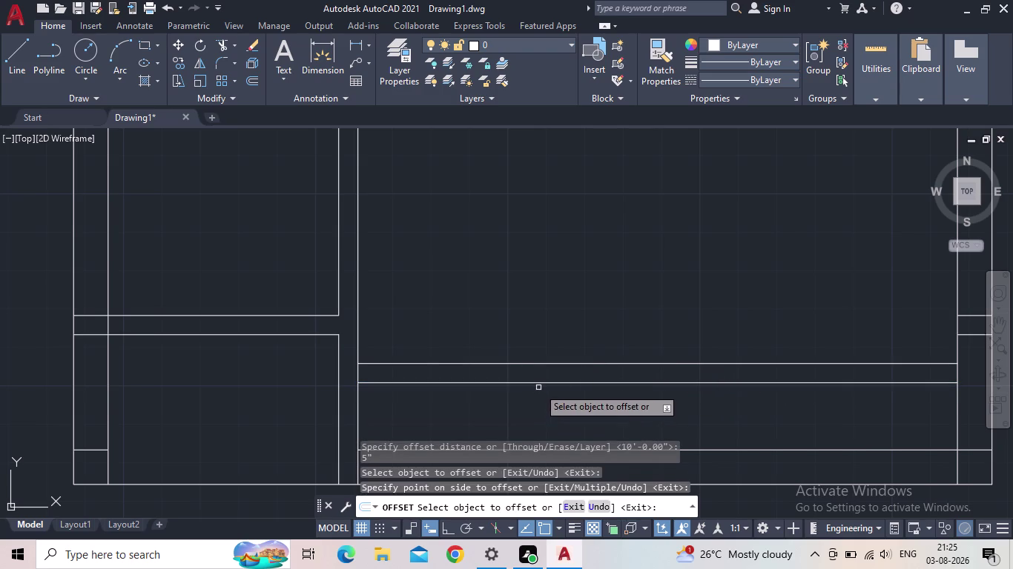
key(Escape)
Pan and zoom across the plan to review the new double-line wall.
scroll(down, 3)
middle_drag(538, 387, 457, 400)
scroll(up, 3)
middle_drag(486, 343, 499, 373)
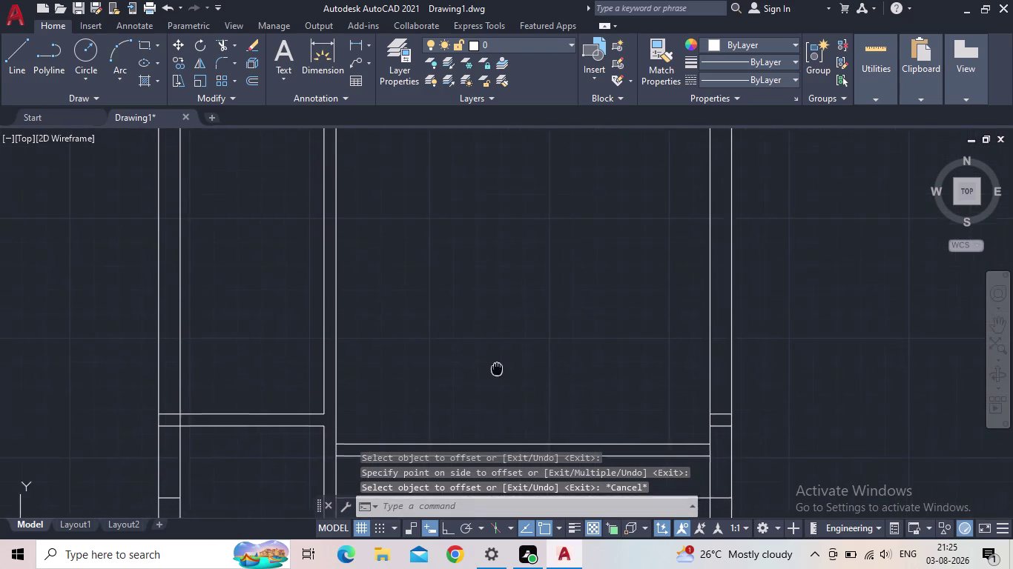
middle_drag(499, 374, 503, 385)
middle_drag(677, 428, 538, 381)
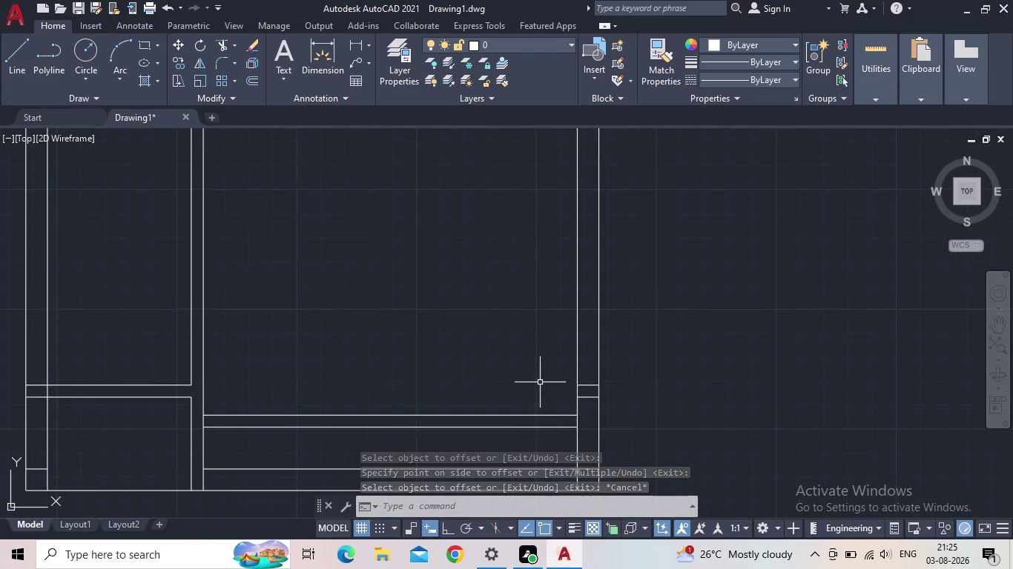
scroll(down, 3)
middle_drag(514, 351, 533, 387)
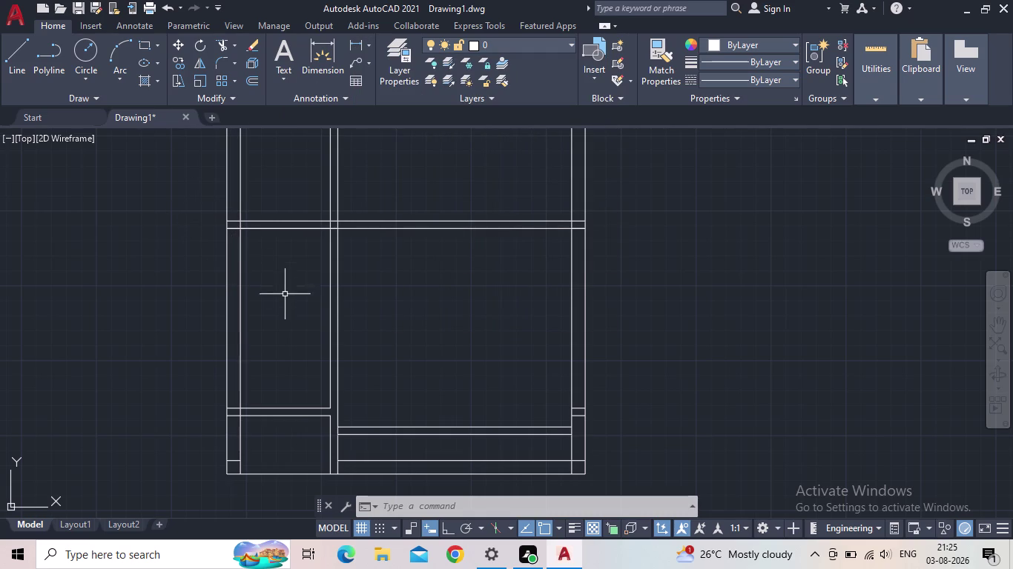
middle_drag(282, 296, 282, 288)
middle_drag(283, 284, 269, 305)
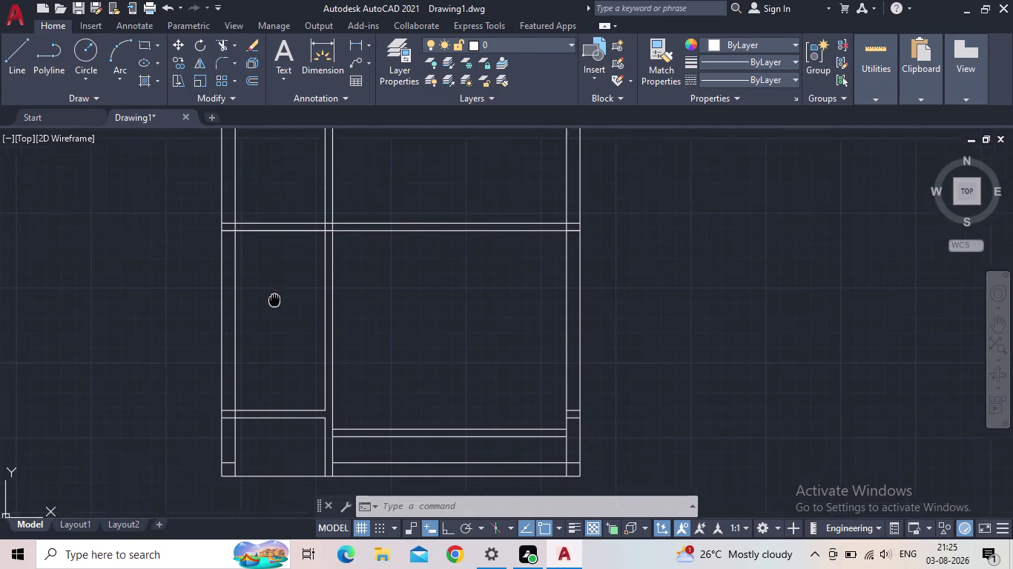
middle_drag(269, 304, 263, 307)
middle_drag(373, 336, 367, 308)
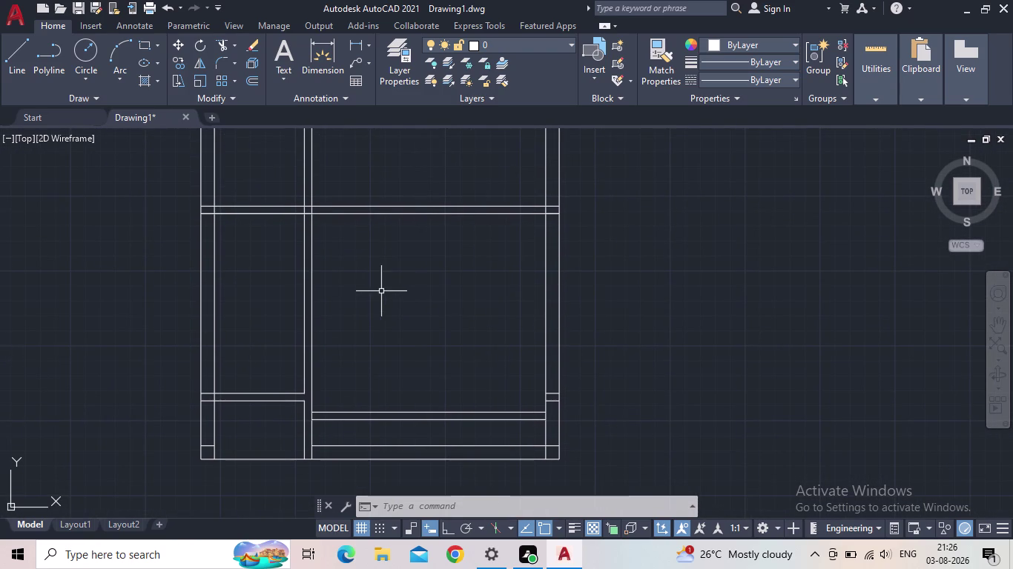
middle_drag(397, 280, 425, 267)
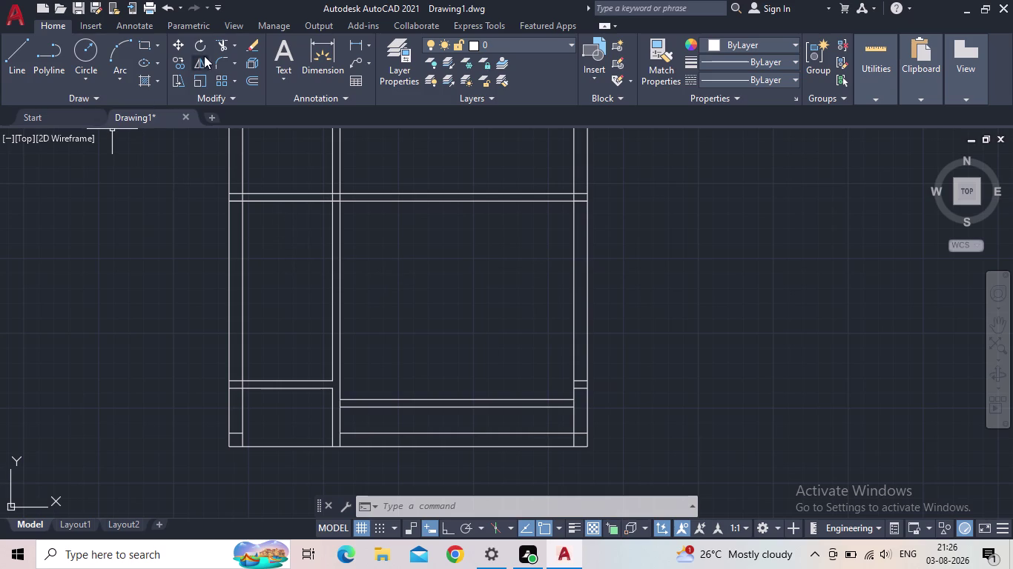
Abandon a stray line and erase the extra lines near the top of the plan.
click(22, 56)
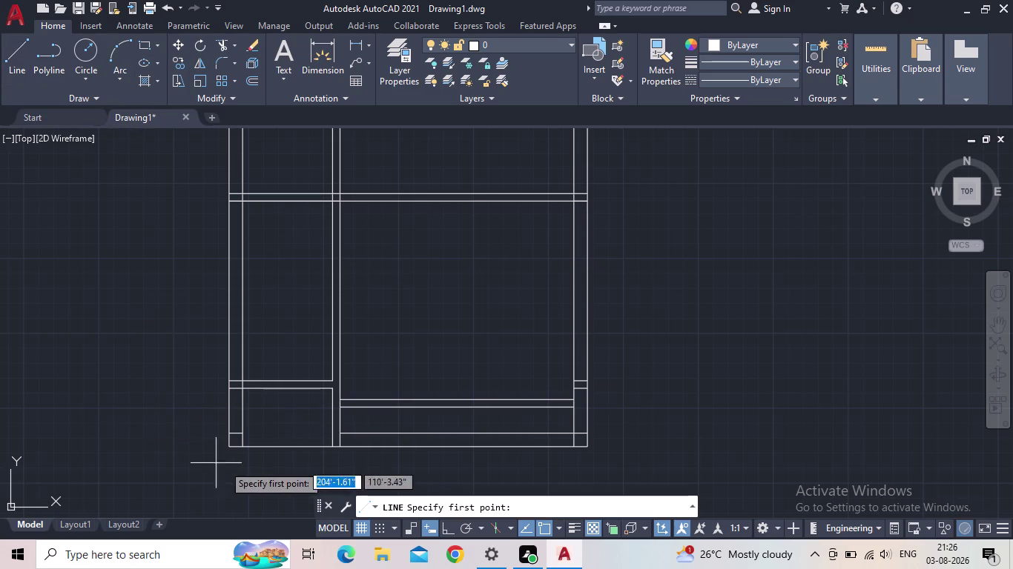
drag(242, 449, 241, 432)
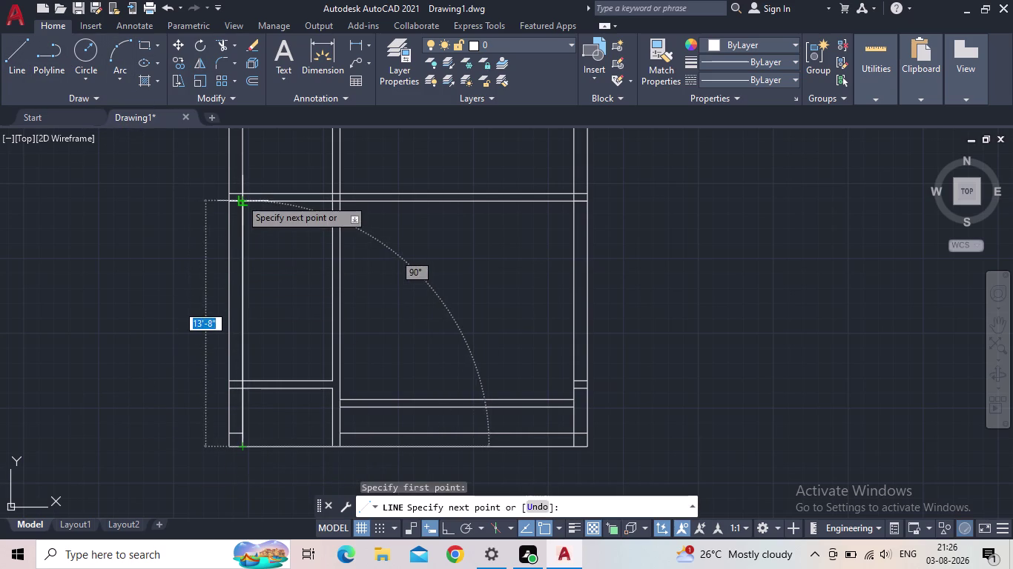
click(240, 198)
key(Escape)
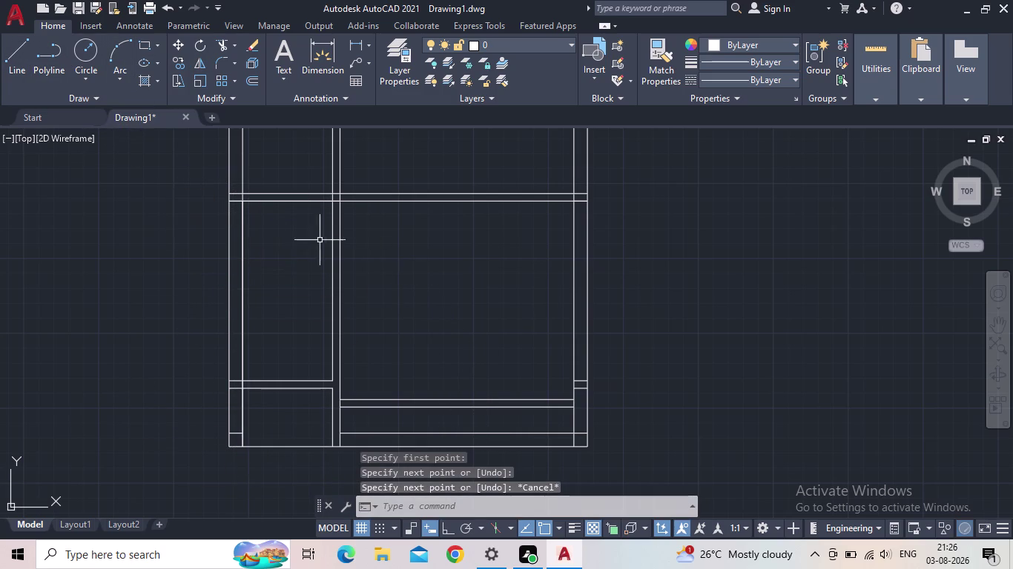
drag(426, 278, 422, 247)
click(410, 177)
key(Delete)
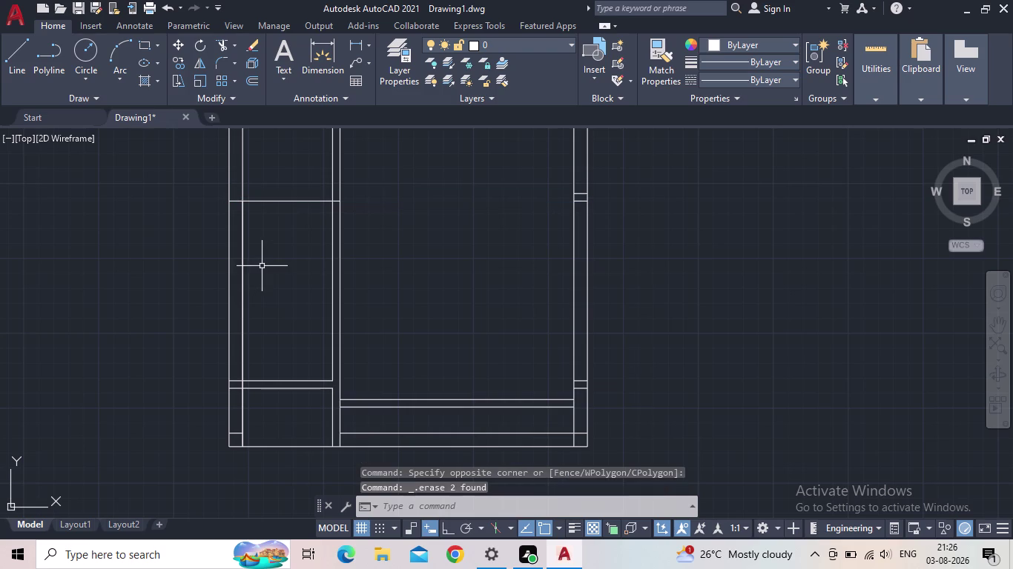
Erase the double line across the lower right room.
middle_drag(378, 397, 398, 377)
scroll(up, 3)
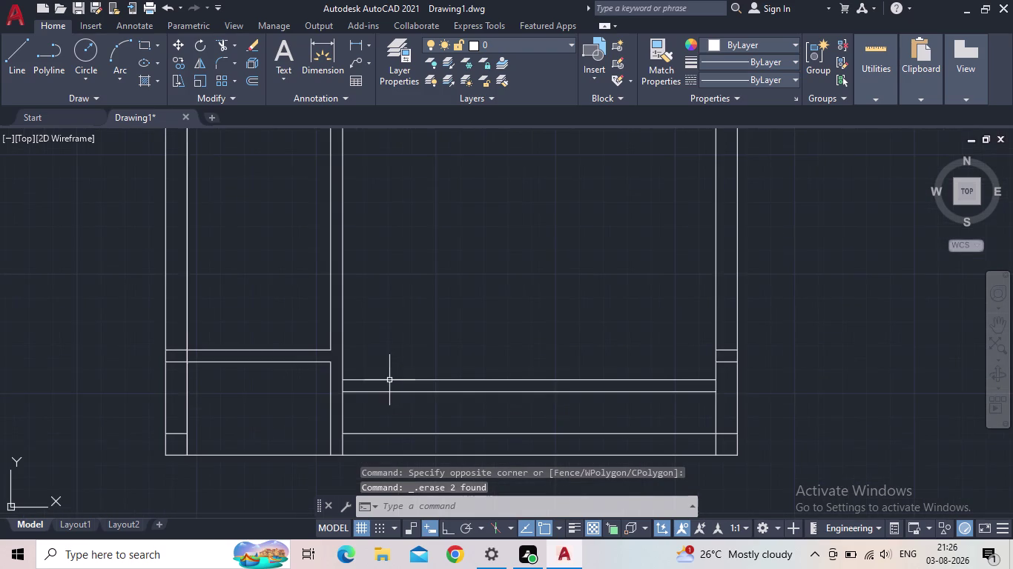
middle_drag(389, 381, 400, 400)
click(451, 430)
click(446, 393)
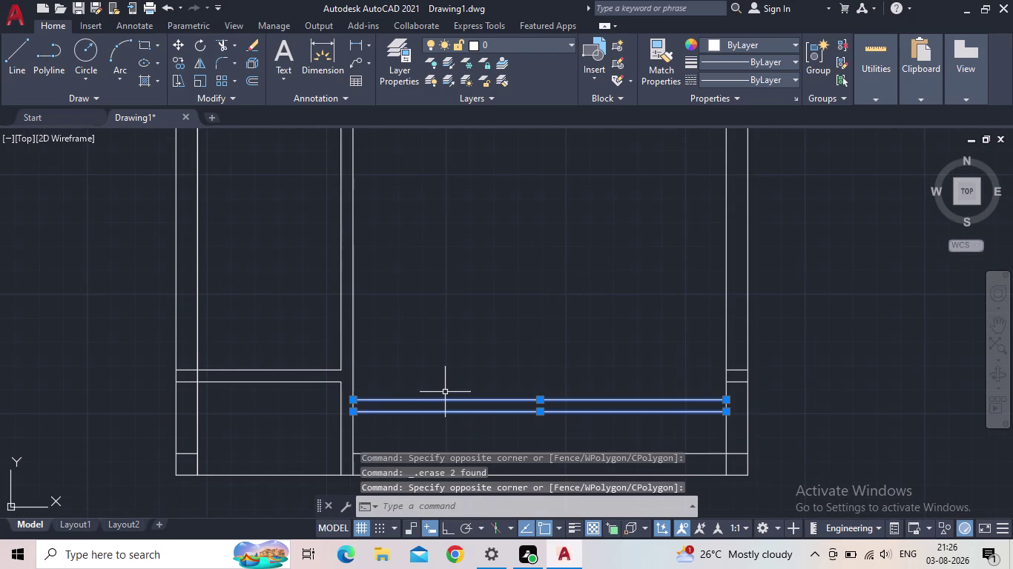
key(Delete)
Erase the extra lines in the left room and zoom back to the whole plan.
drag(276, 402, 273, 382)
click(270, 361)
key(Delete)
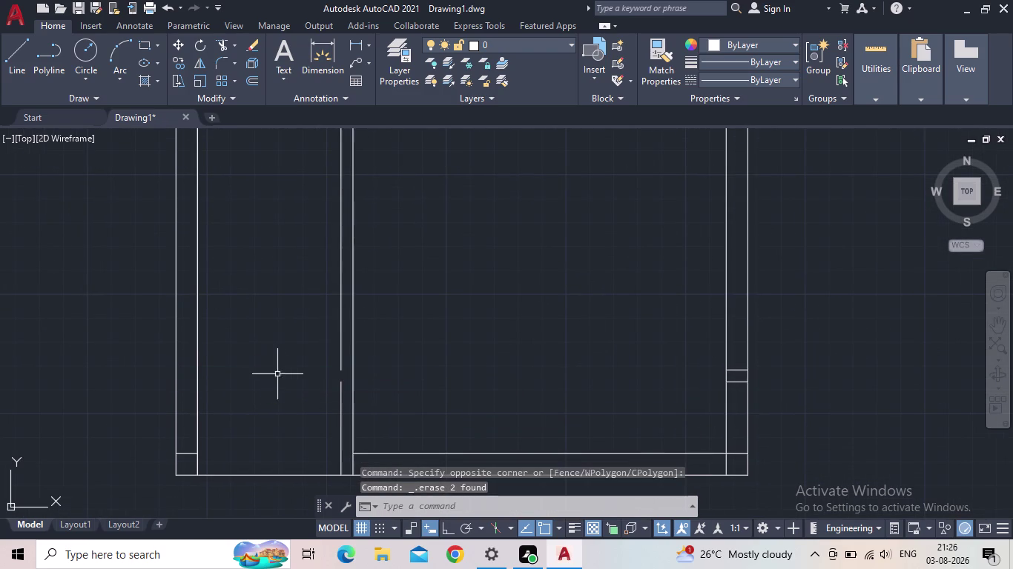
scroll(down, 3)
middle_click(298, 378)
scroll(up, 3)
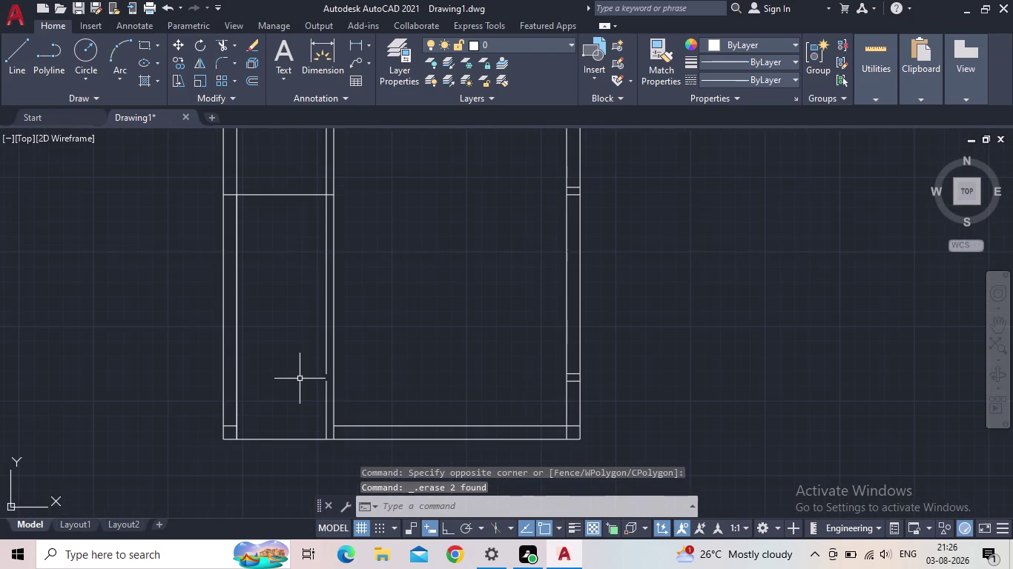